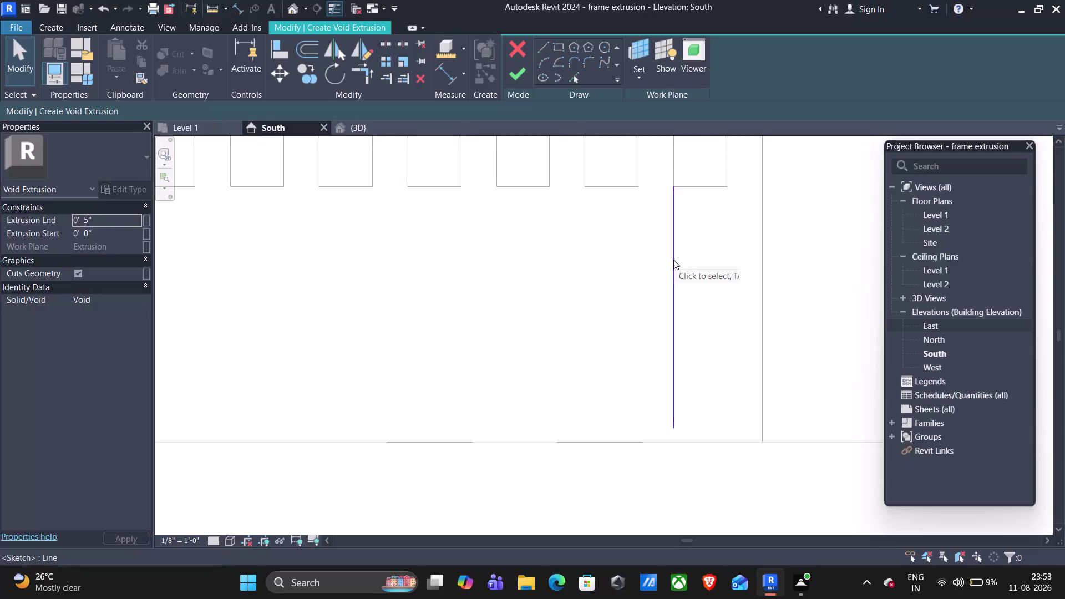
Move the vertical sketch line below the end window so its bottom snaps to the ground line.
click(673, 260)
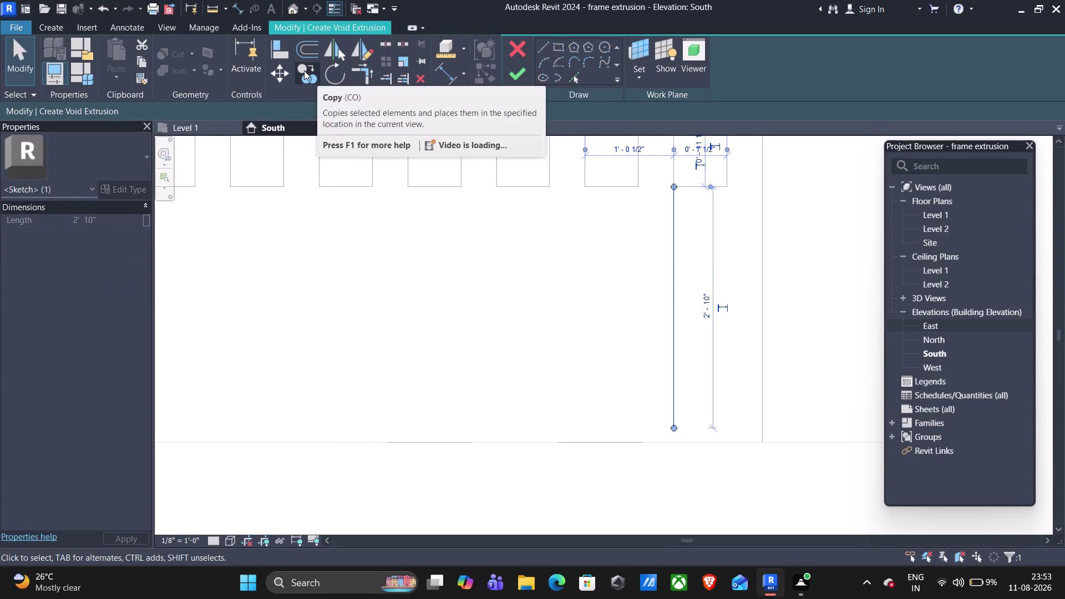
click(285, 72)
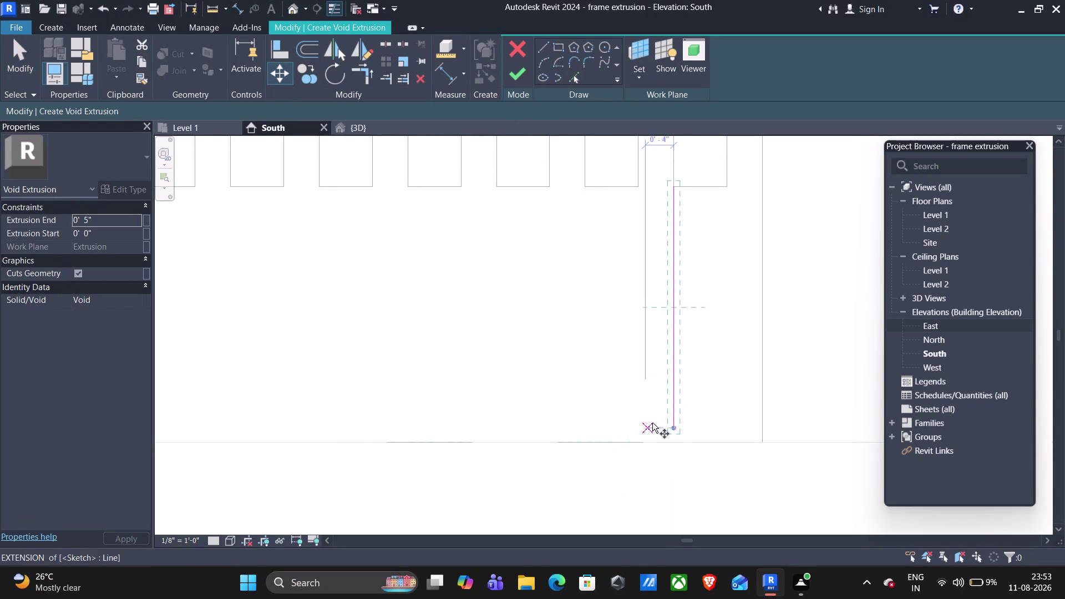
scroll(up, 3)
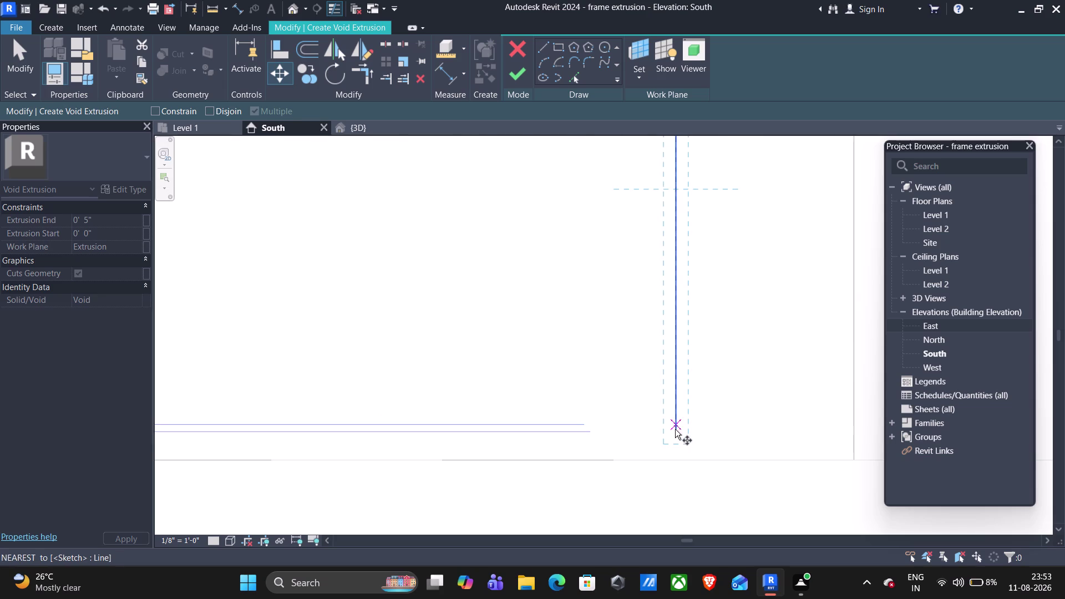
click(676, 430)
click(676, 458)
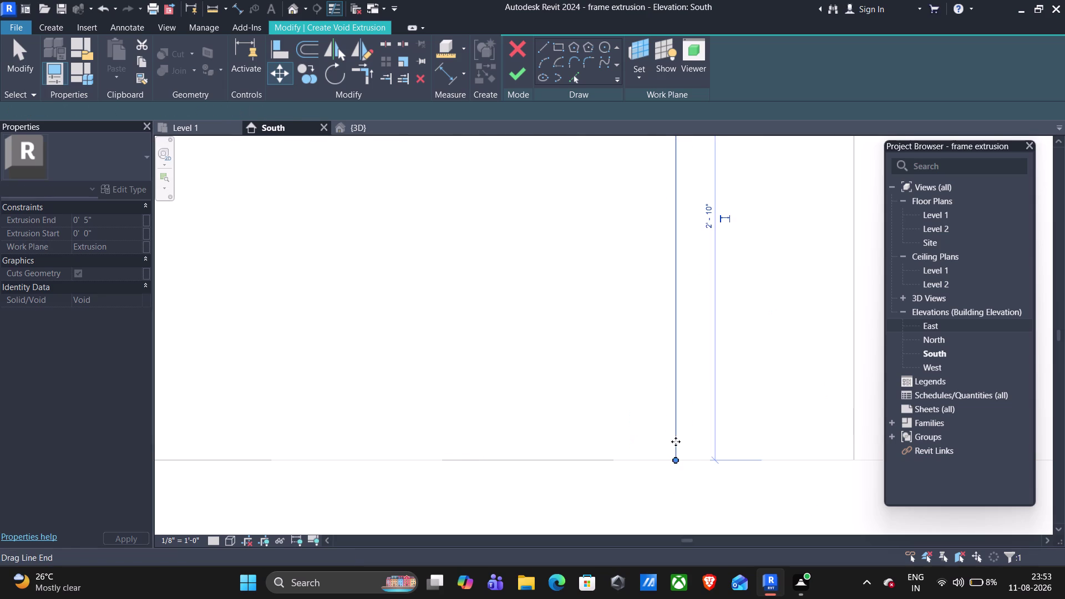
scroll(down, 3)
key(Escape)
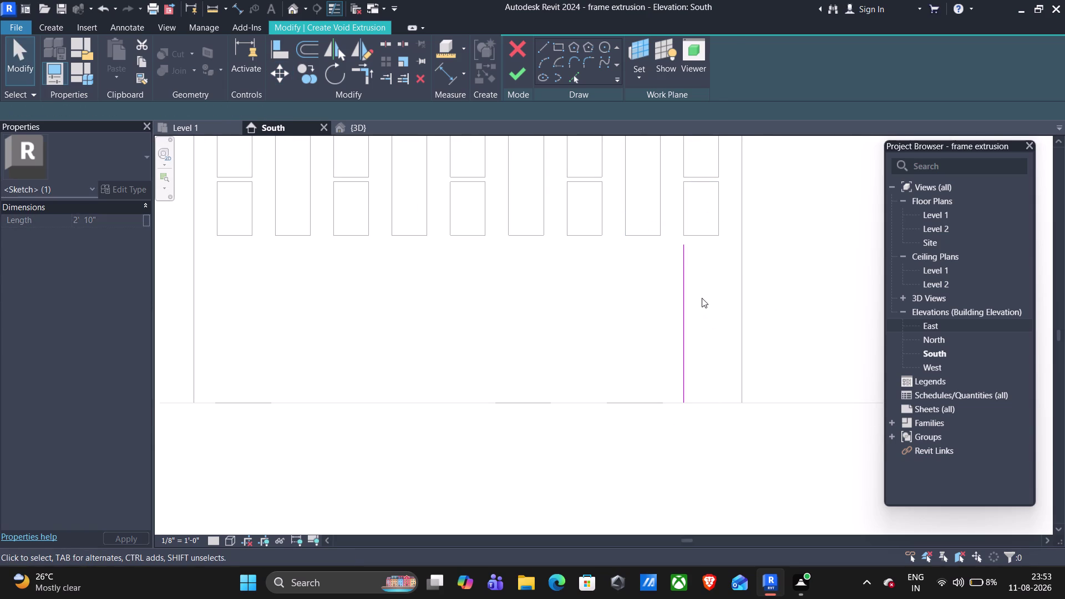
scroll(up, 3)
scroll(up, 3)
scroll(up, 3)
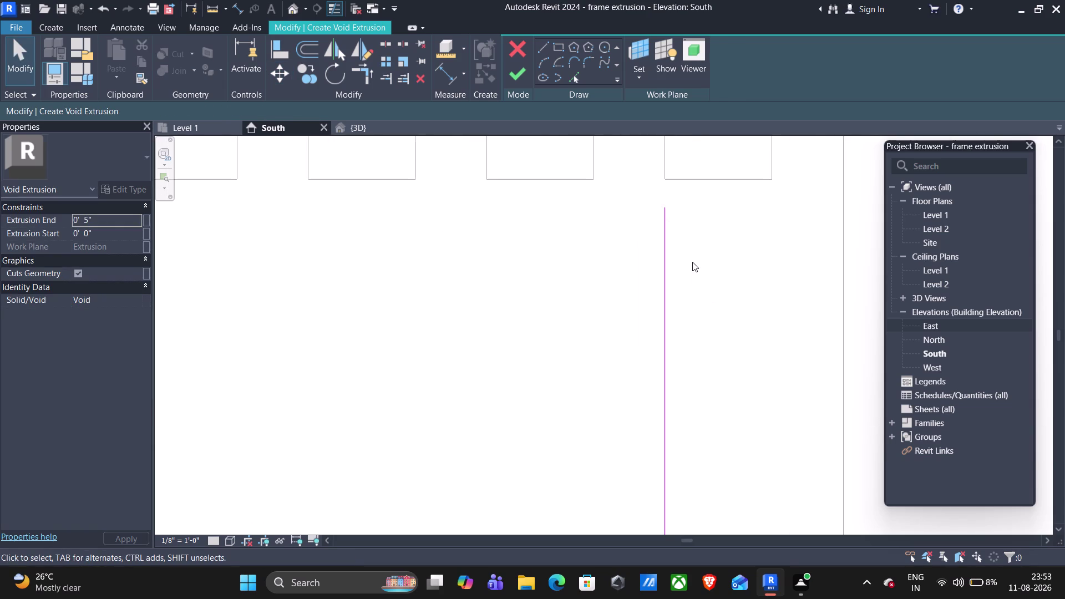
scroll(down, 3)
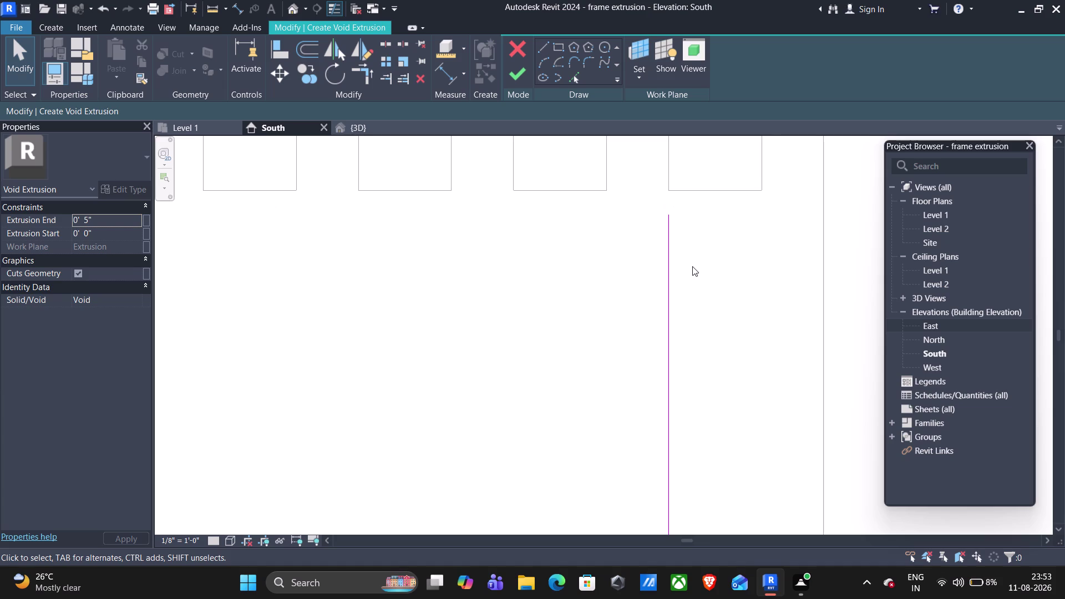
scroll(up, 3)
scroll(down, 3)
Choose the Line draw tool for the void extrusion sketch.
click(545, 50)
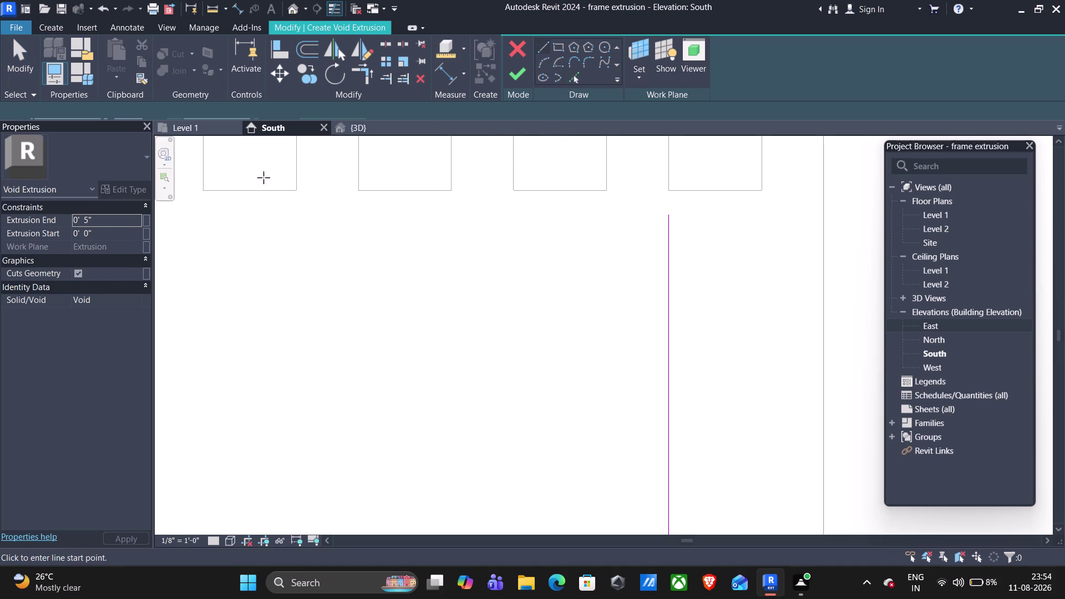
click(202, 106)
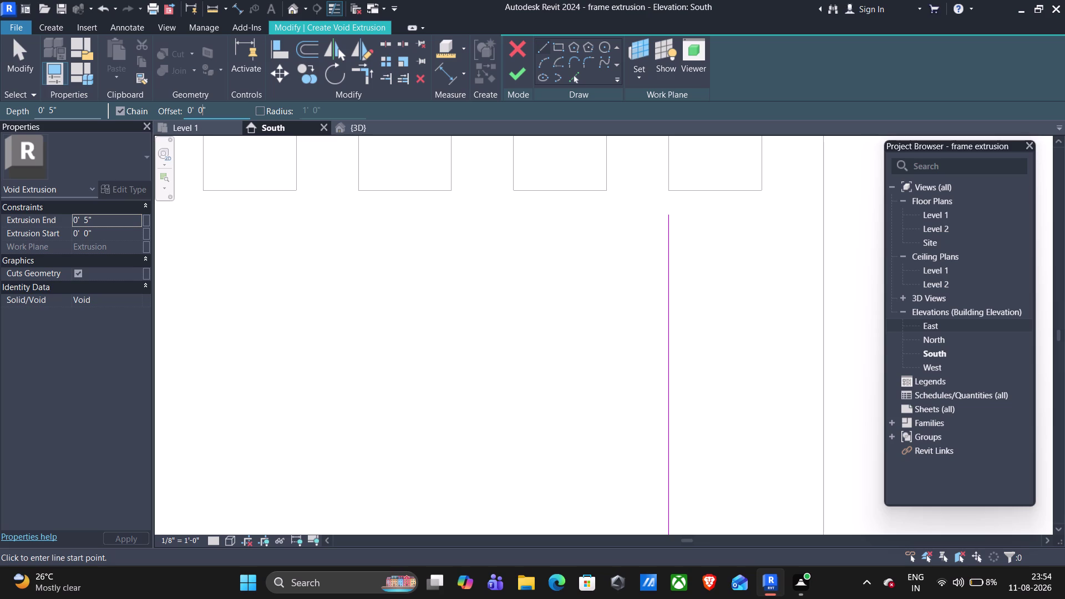
Draw a vertical sketch line with a 1-inch offset beside the existing line.
key(BackSpace)
key(1)
click(668, 216)
scroll(down, 3)
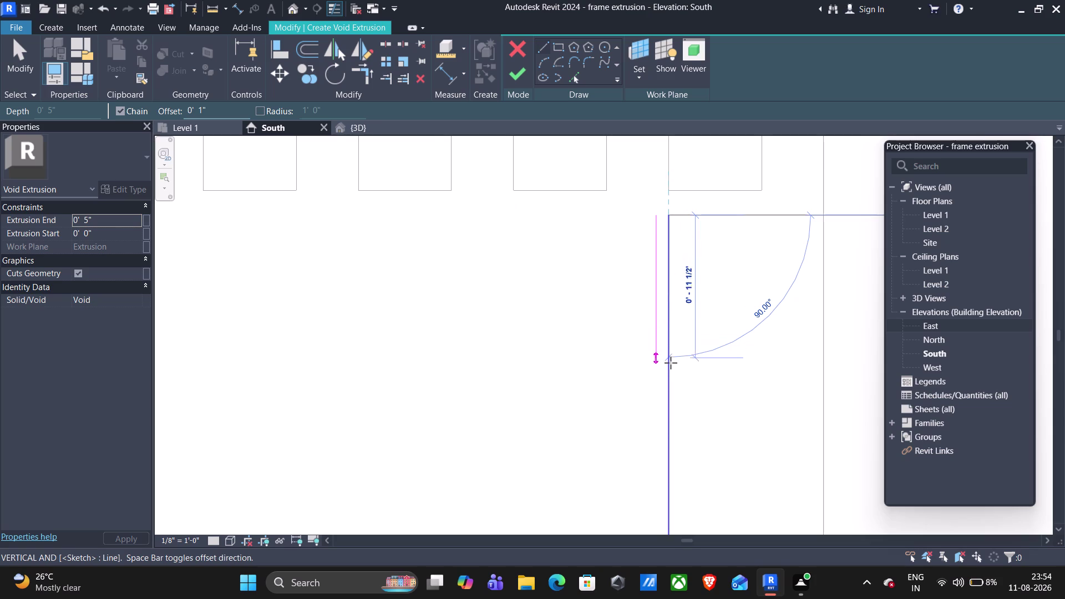
scroll(down, 3)
middle_drag(671, 421, 668, 351)
middle_click(667, 351)
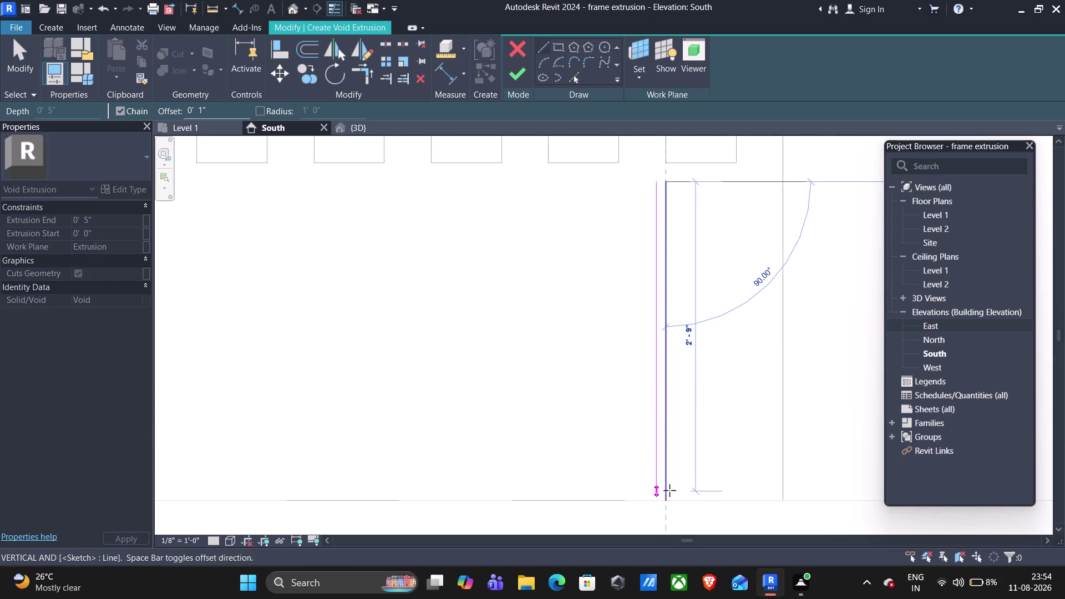
click(666, 499)
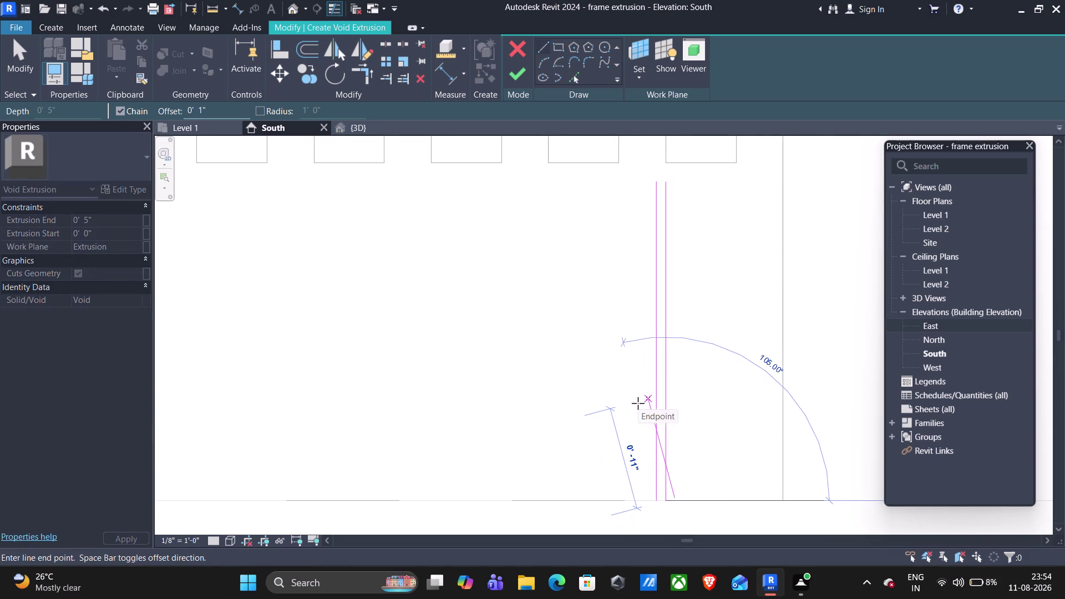
key(Escape)
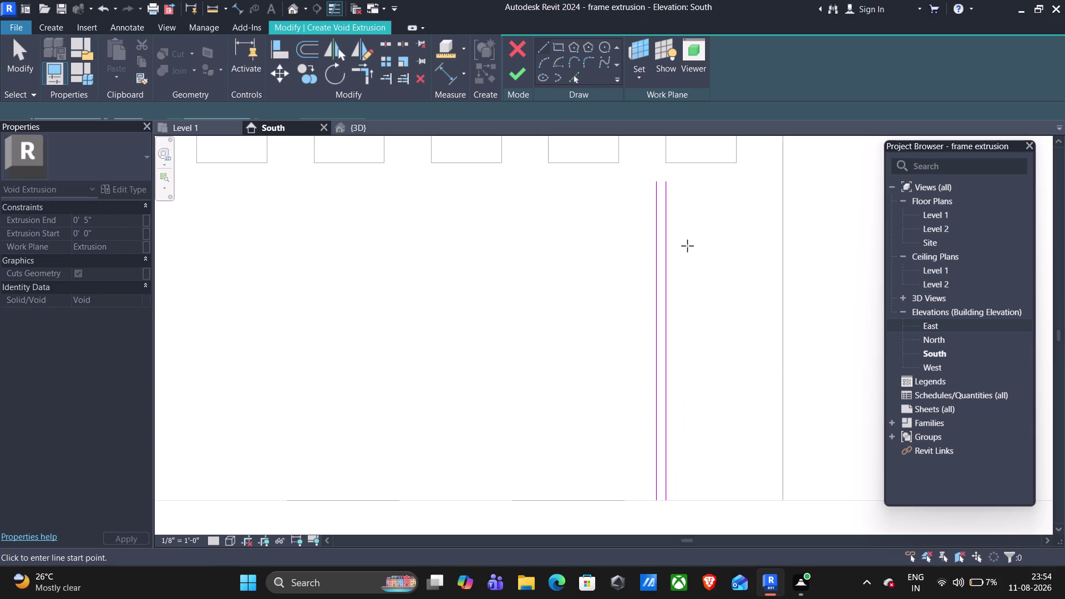
Draw a vertical line with a 5-inch offset, left of the first pair.
click(202, 106)
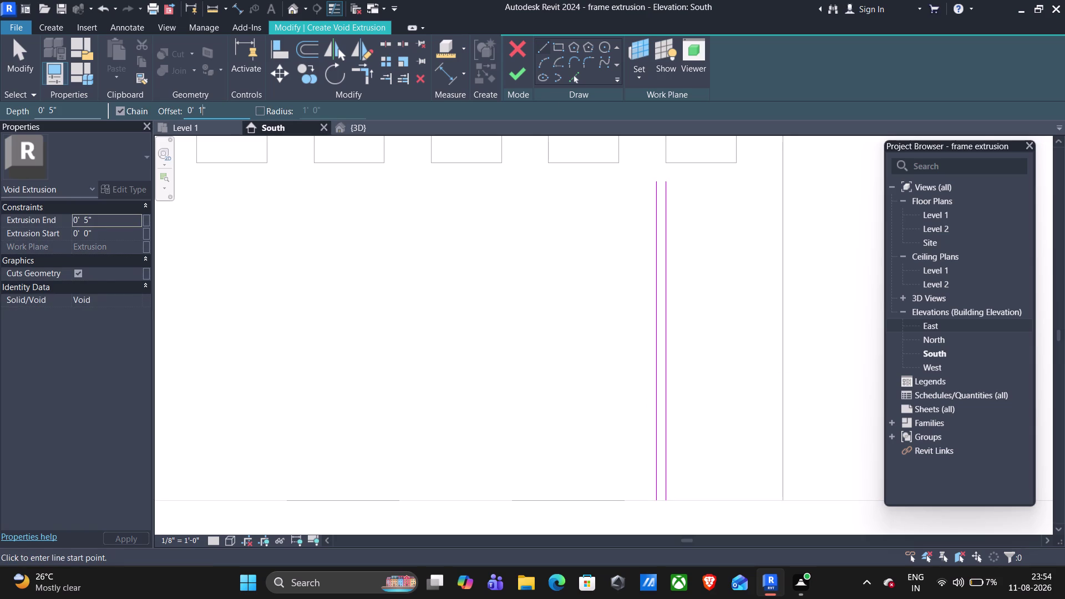
key(BackSpace)
key(5)
click(657, 182)
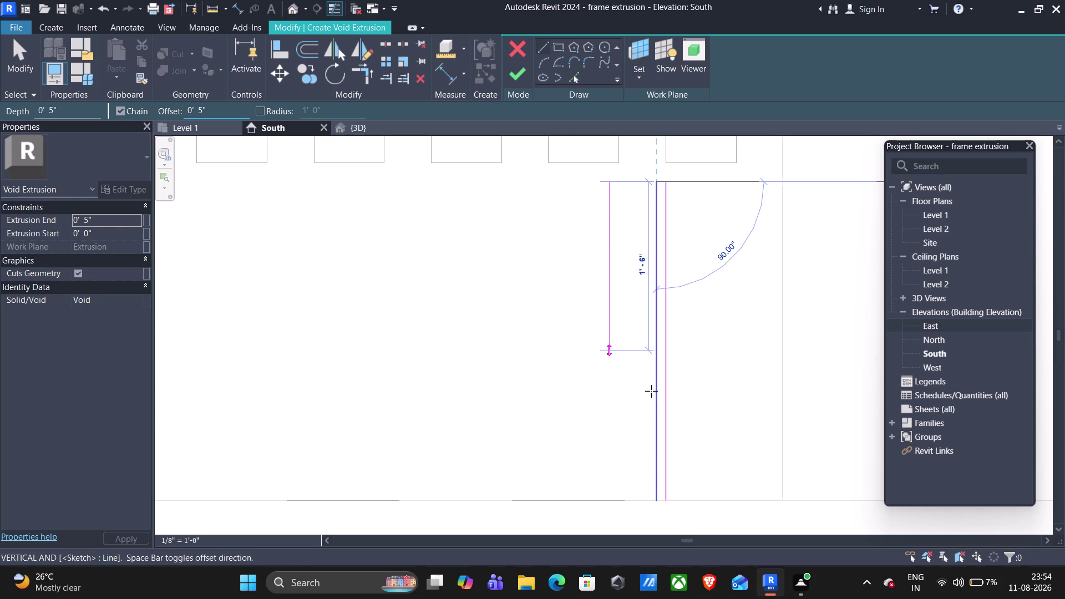
click(654, 497)
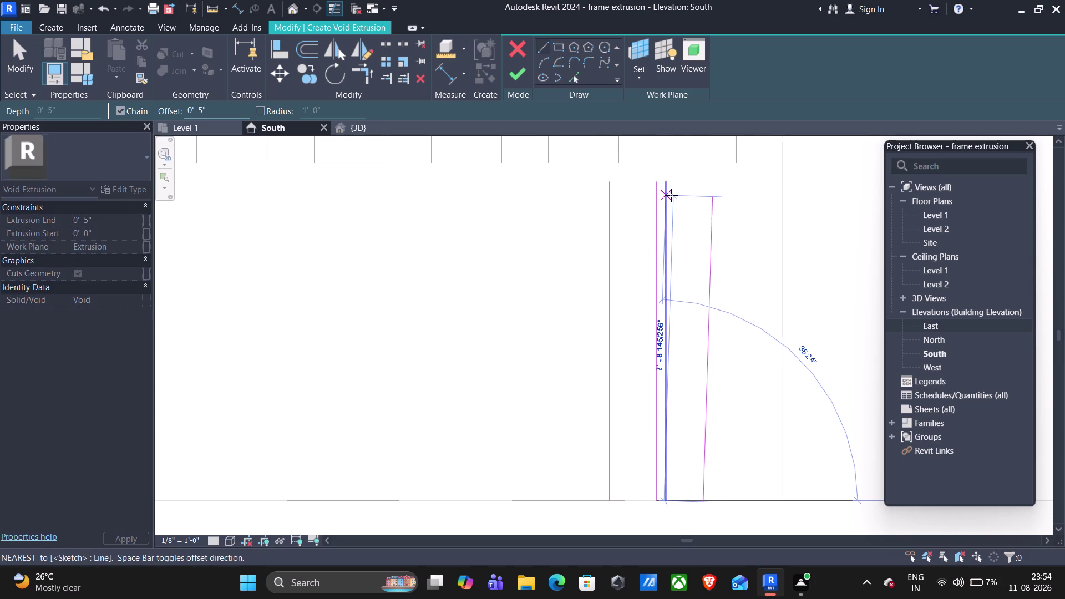
key(Escape)
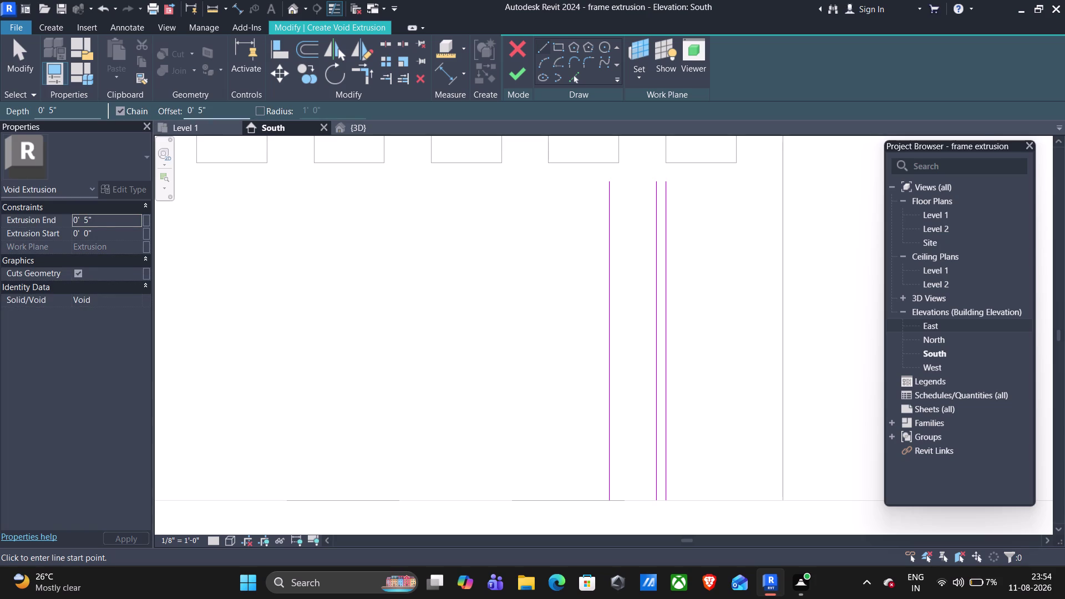
Draw a line at 1-inch offset beside it, completing the second pair, and exit Line.
click(201, 110)
key(BackSpace)
key(1)
click(608, 184)
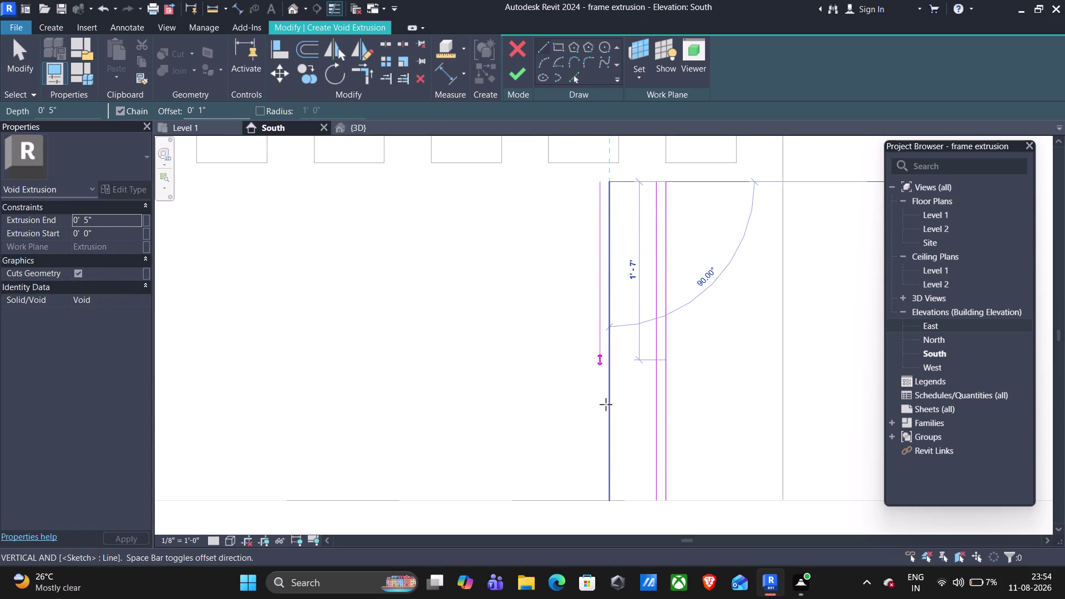
click(609, 497)
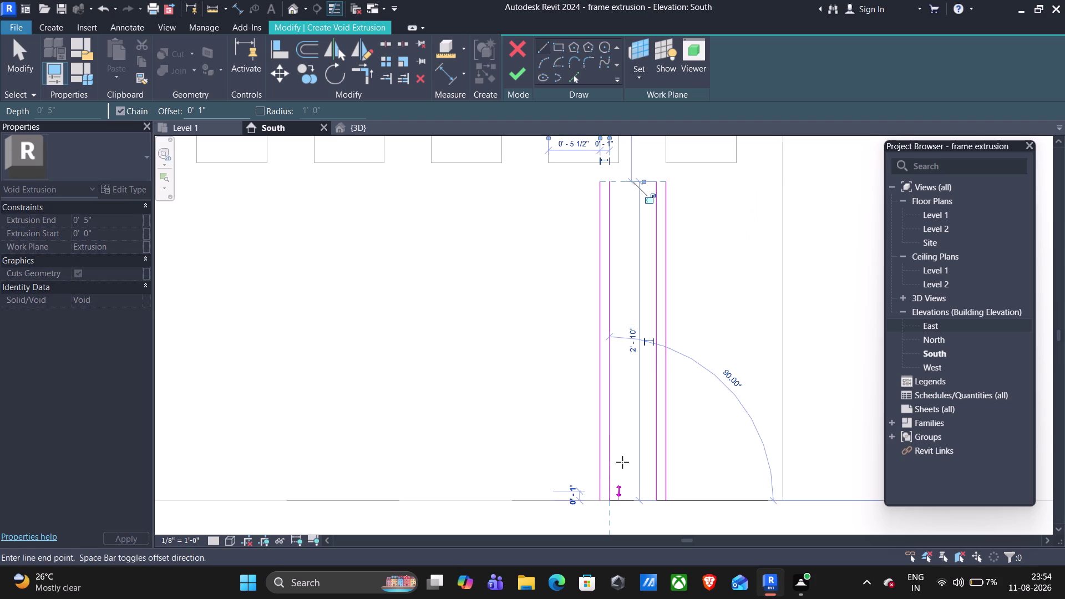
key(Escape)
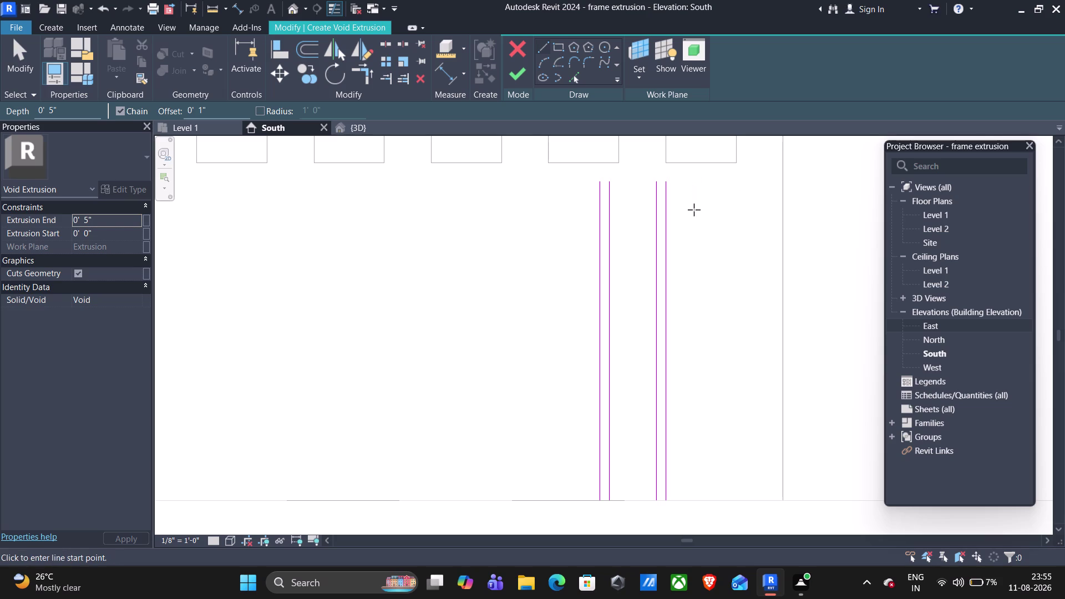
key(Escape)
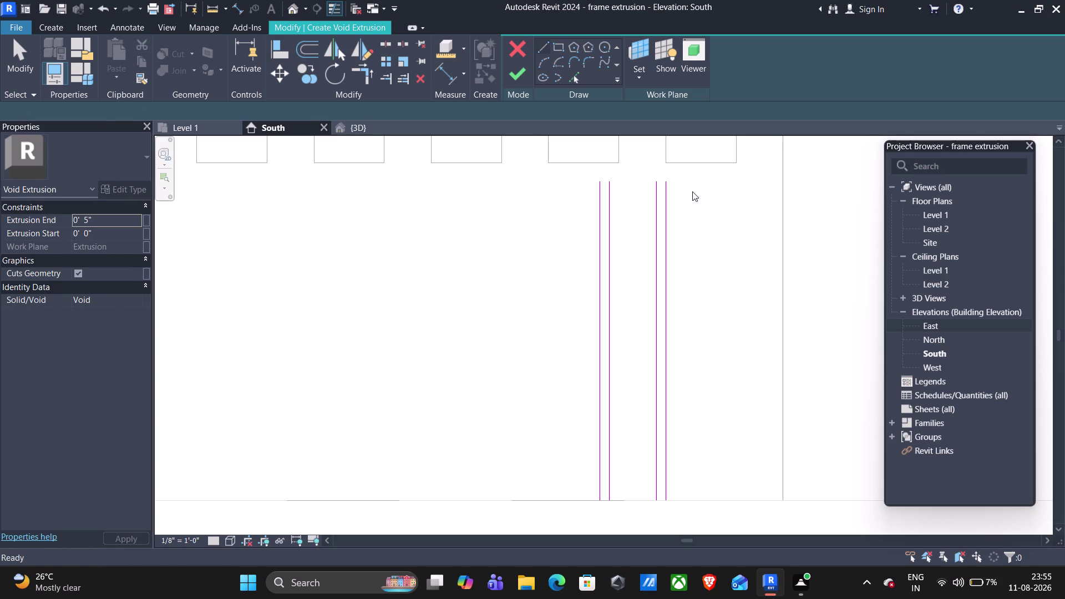
Window-select the new frame lines and start copying them from a frame line's top endpoint.
drag(683, 176, 609, 382)
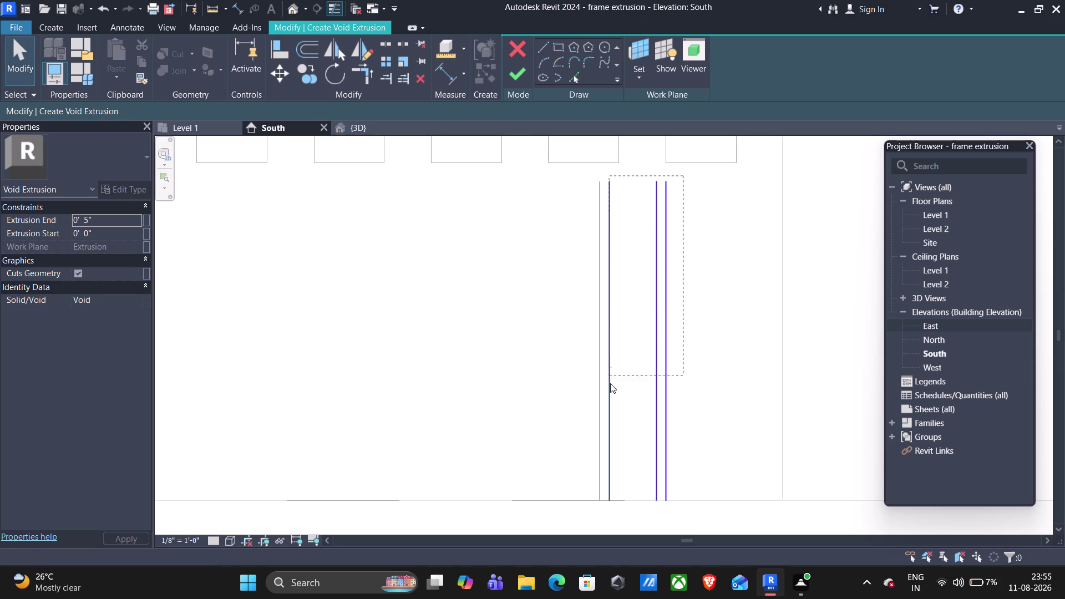
drag(609, 382, 606, 505)
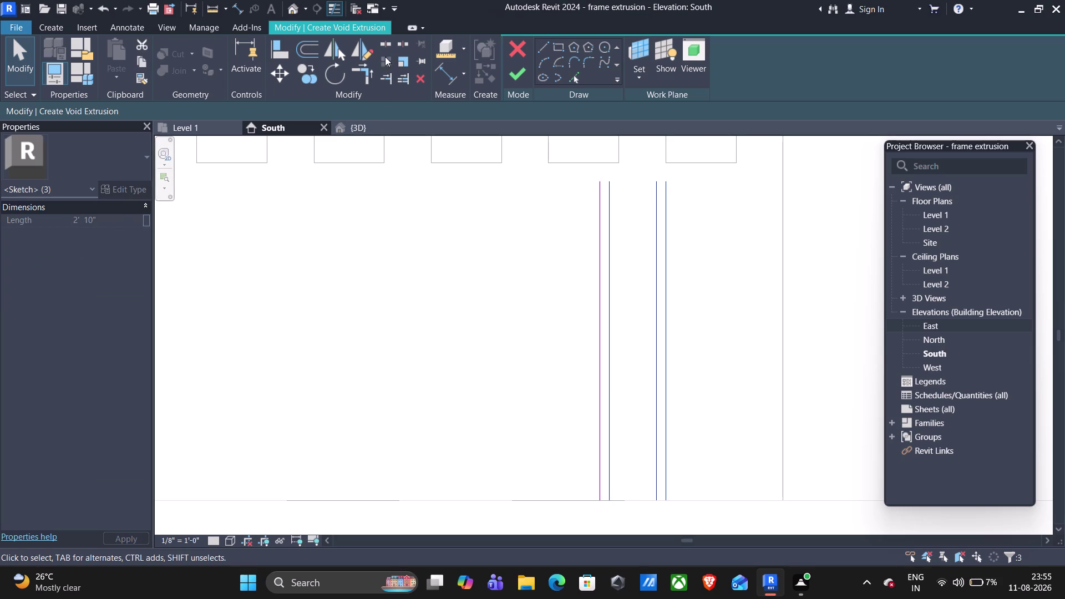
click(299, 82)
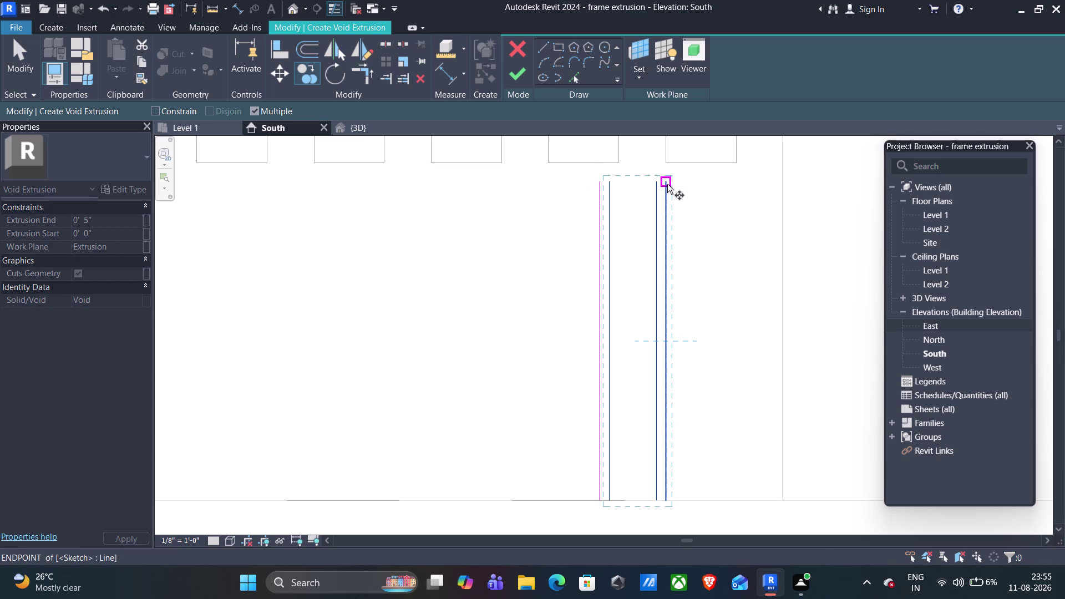
click(665, 181)
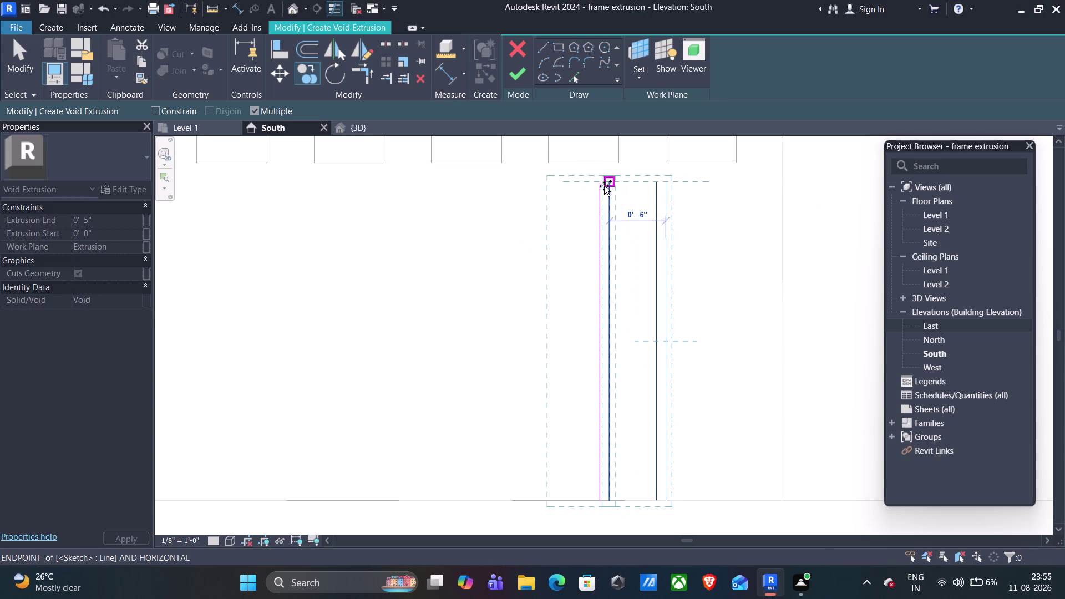
scroll(up, 3)
scroll(up, 3)
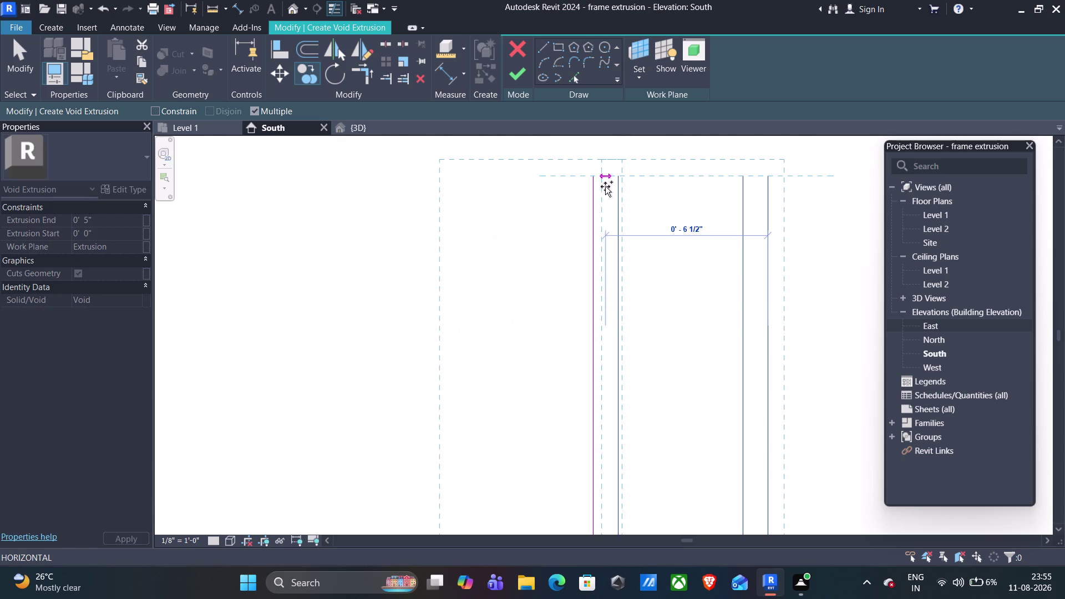
scroll(up, 3)
scroll(up, 3)
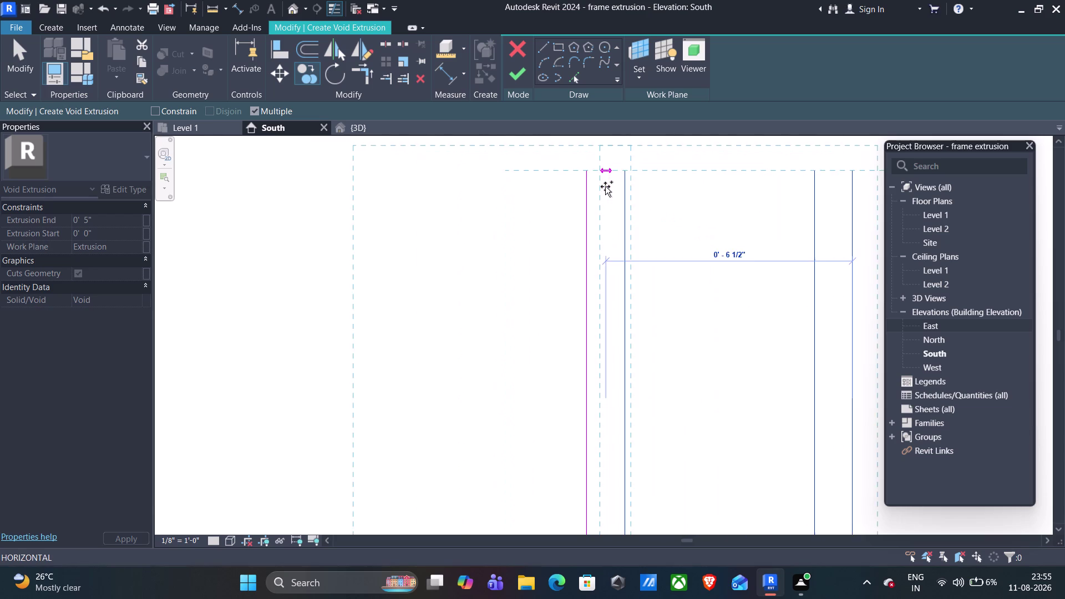
scroll(down, 3)
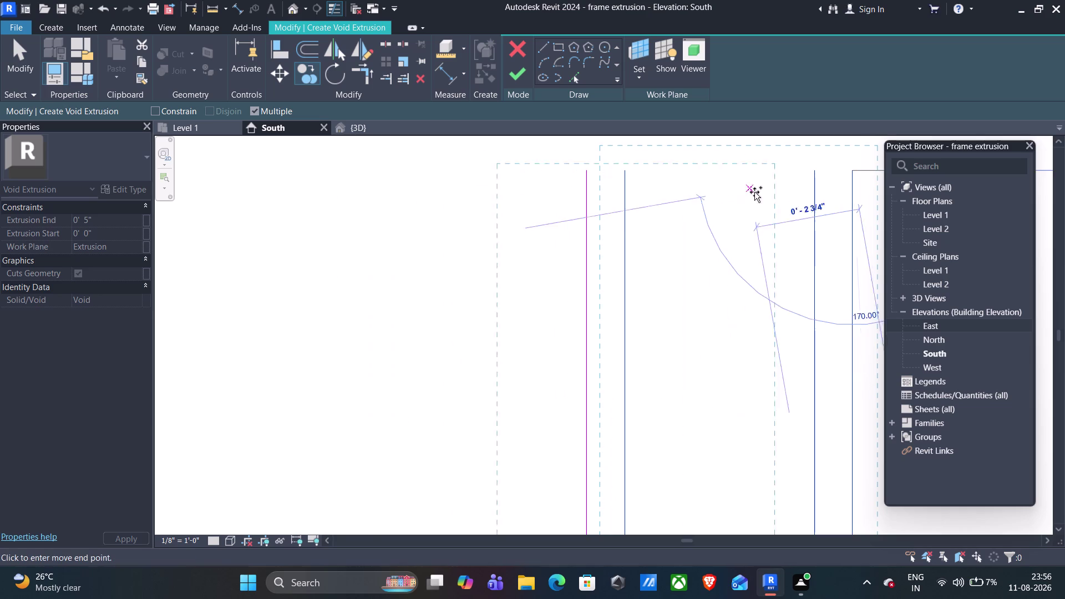
End the Copy command, keeping the copied frame lines in the sketch.
key(Escape)
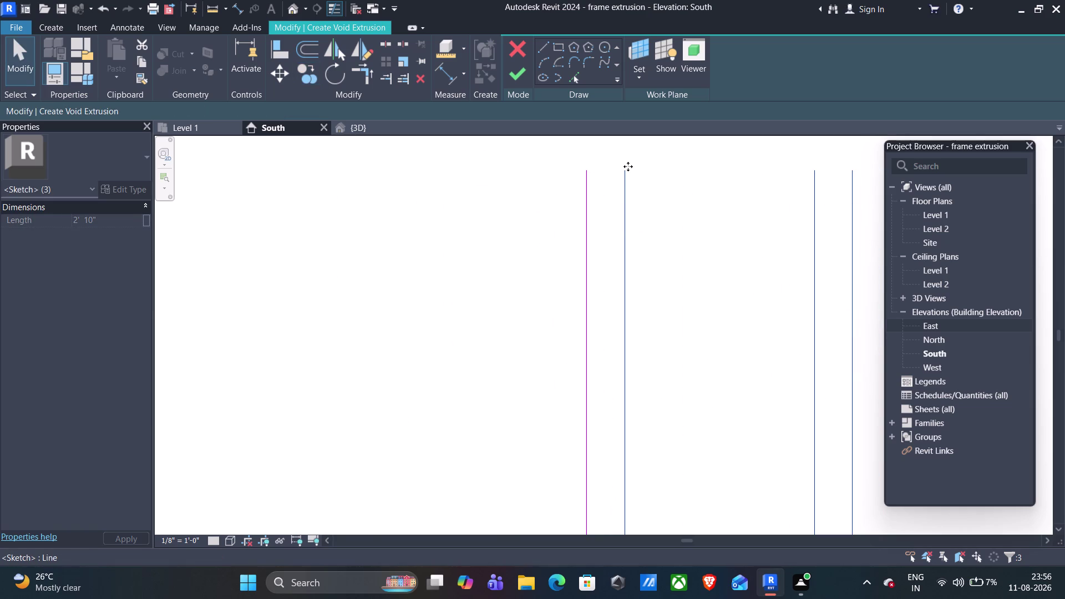
Copy the frame lines from a base point at the line top, undoing the extra placement.
click(305, 78)
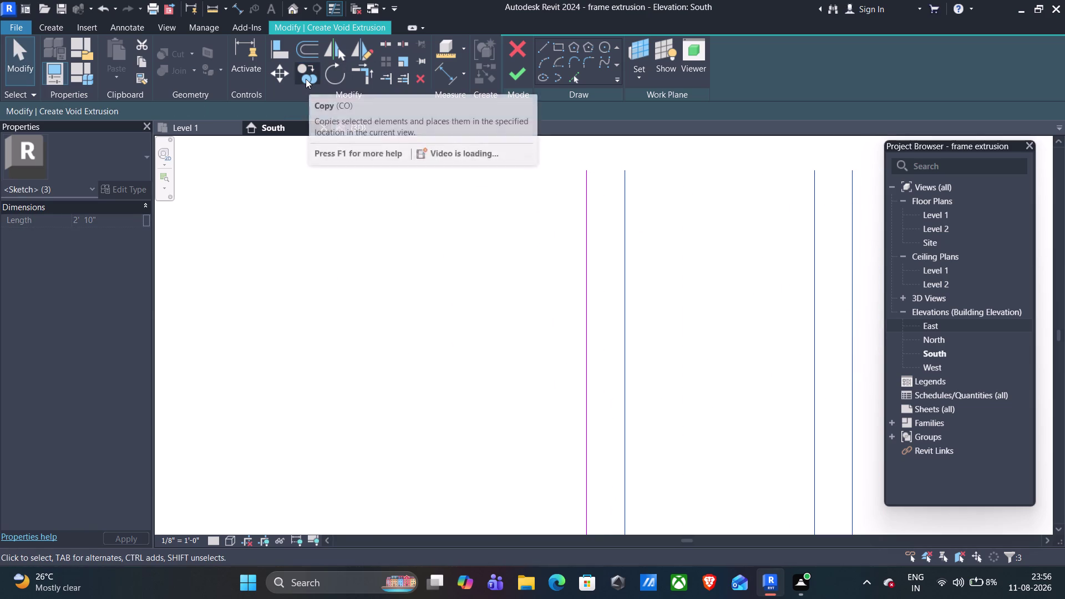
click(624, 169)
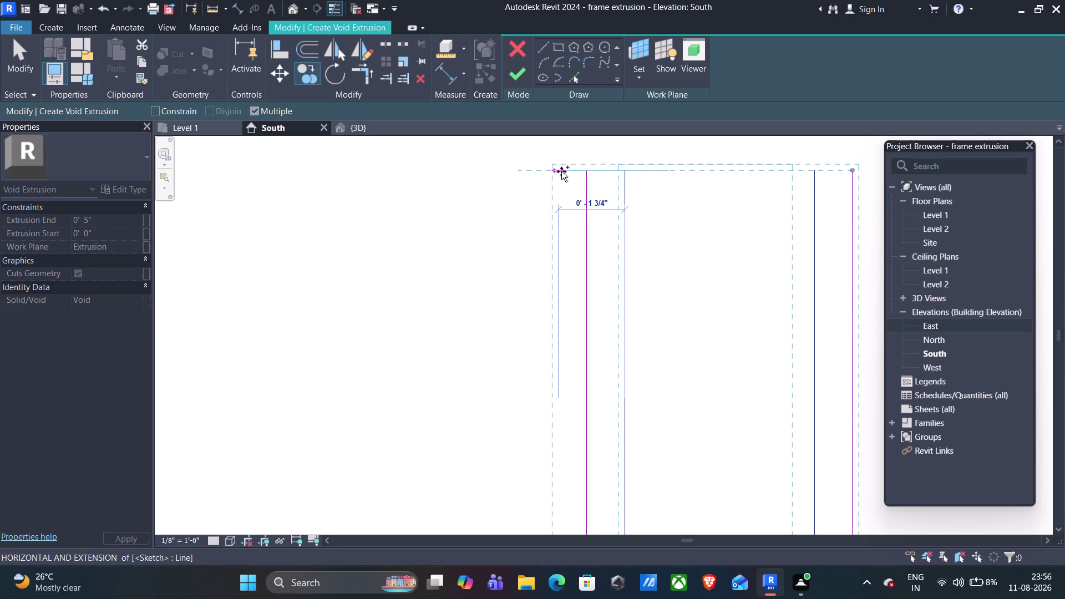
click(552, 174)
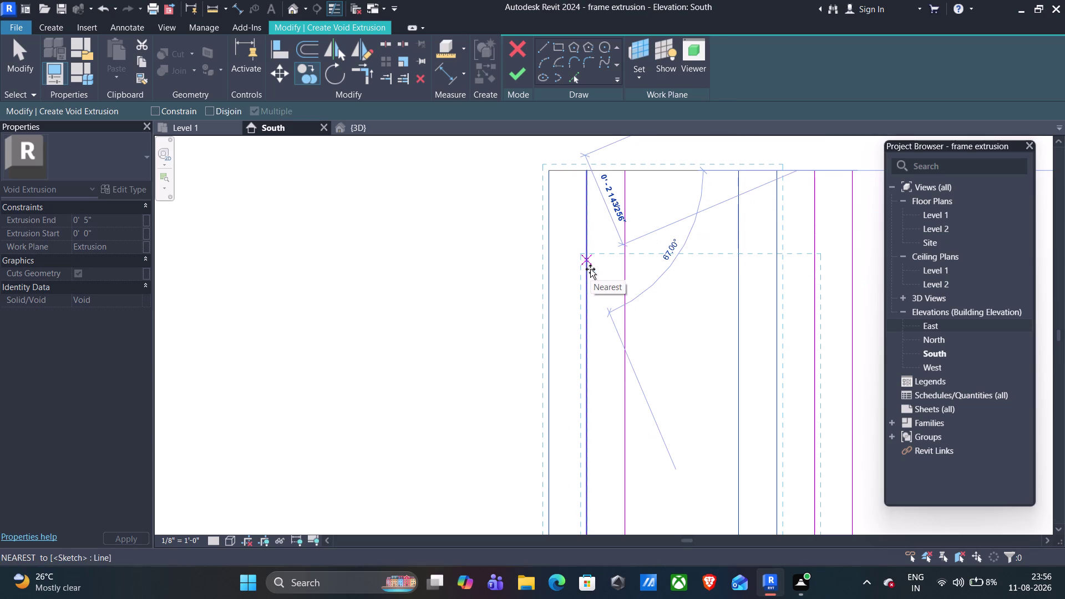
key(ctrl+z)
Pan along the facade and window-select the next pair of frame lines.
scroll(down, 3)
middle_drag(723, 243, 691, 219)
middle_drag(691, 218, 692, 224)
scroll(down, 3)
middle_click(701, 251)
scroll(up, 3)
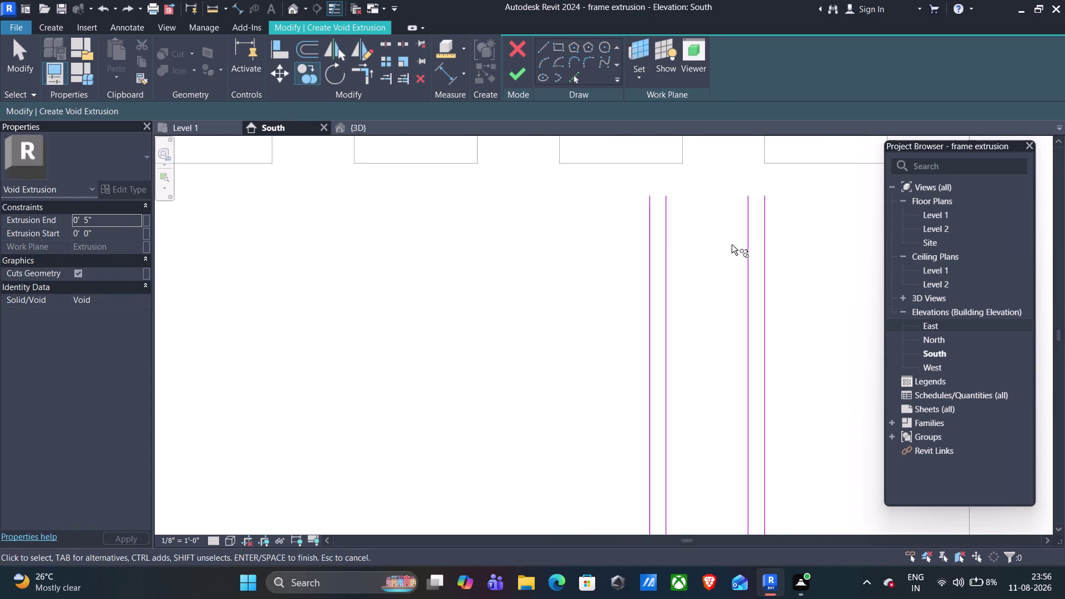
scroll(down, 3)
scroll(down, 3)
drag(778, 201, 766, 209)
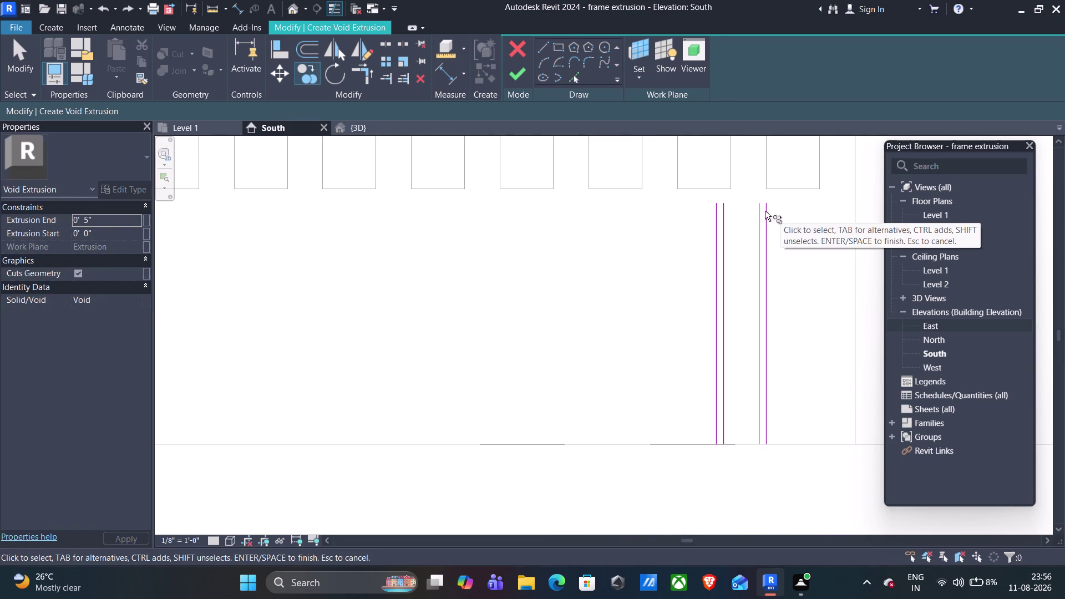
drag(766, 209, 722, 442)
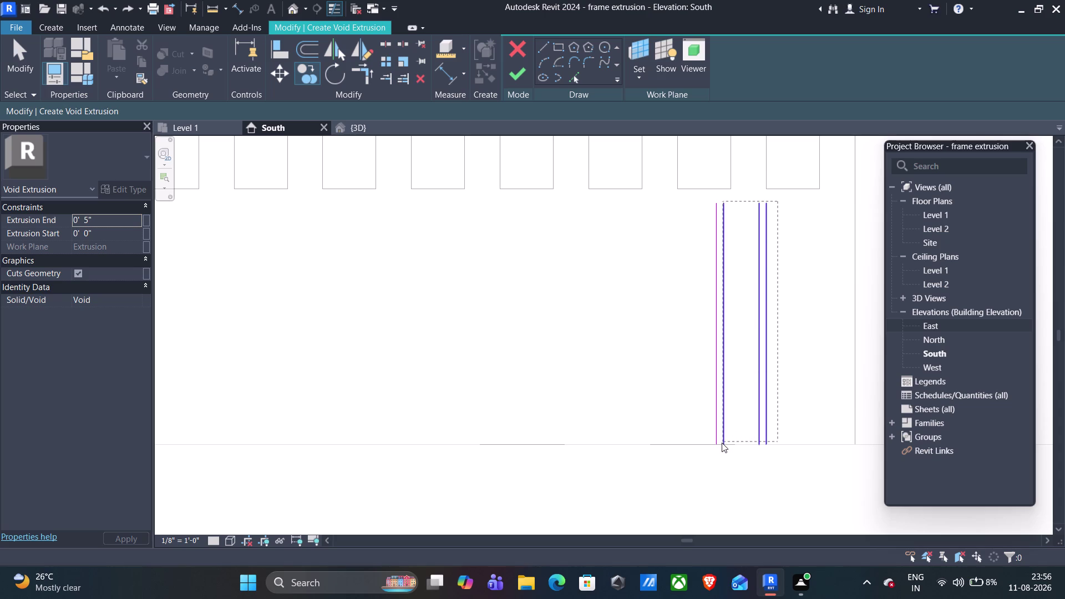
drag(722, 442, 720, 447)
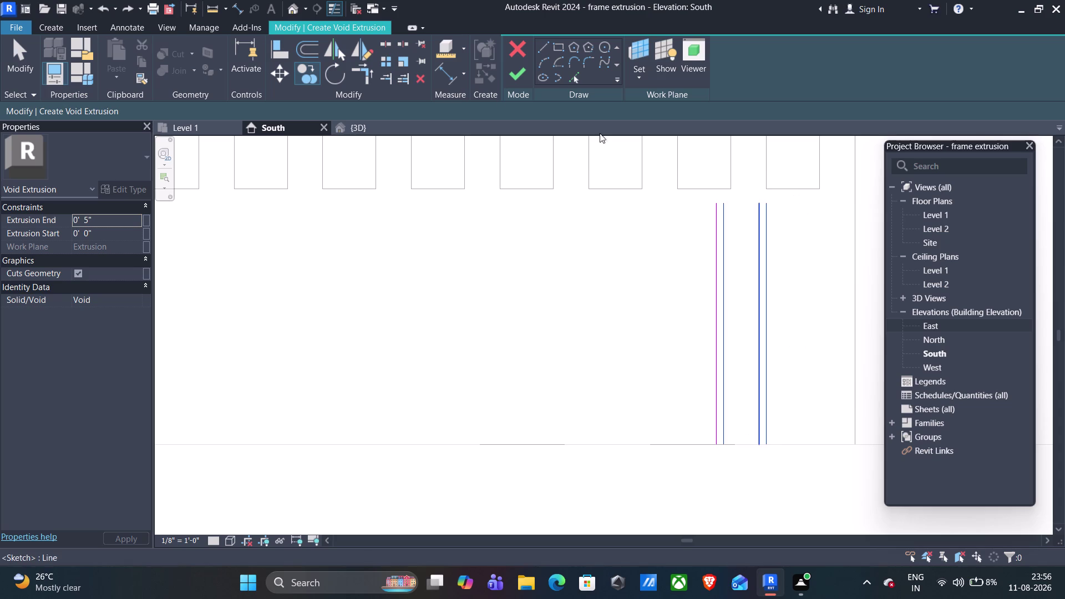
Copy the selected line pair leftward at 8-inch intervals, placing four copies.
click(311, 76)
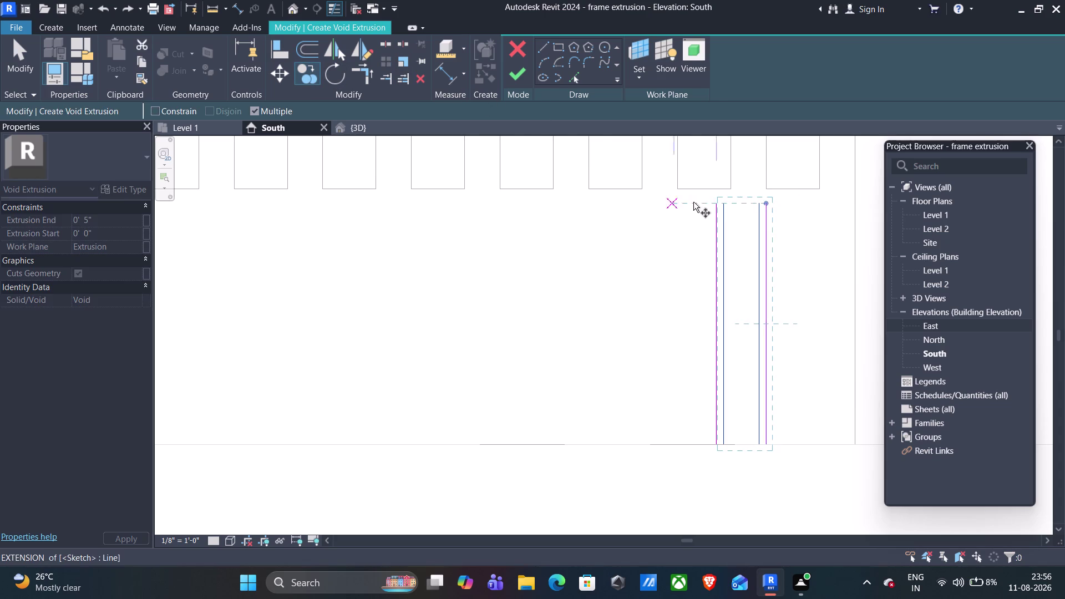
scroll(up, 3)
scroll(up, 3)
scroll(up, 3)
scroll(down, 3)
scroll(down, 3)
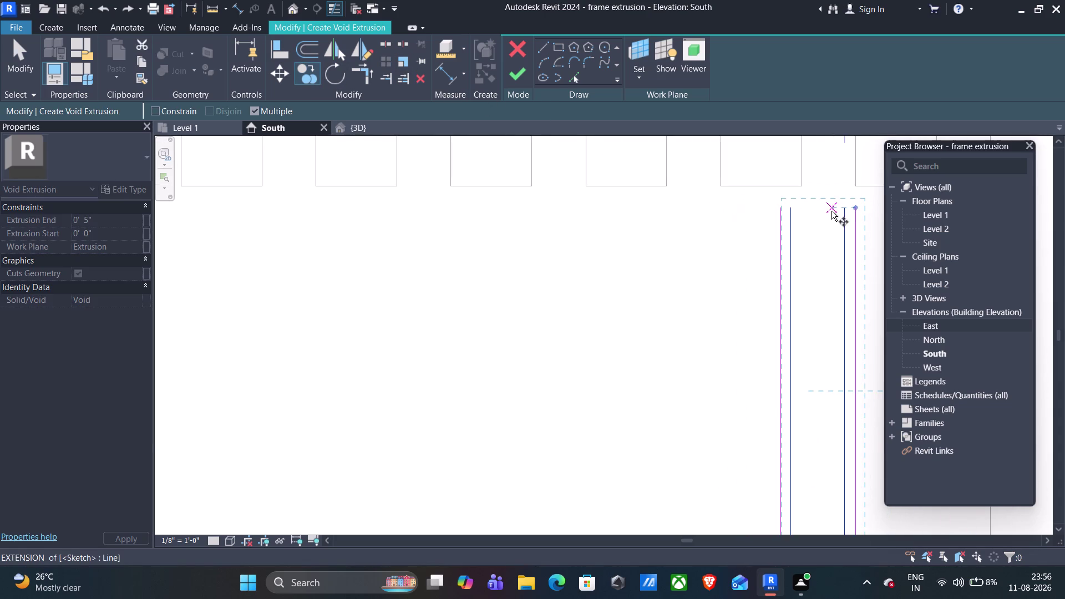
middle_drag(831, 210, 682, 229)
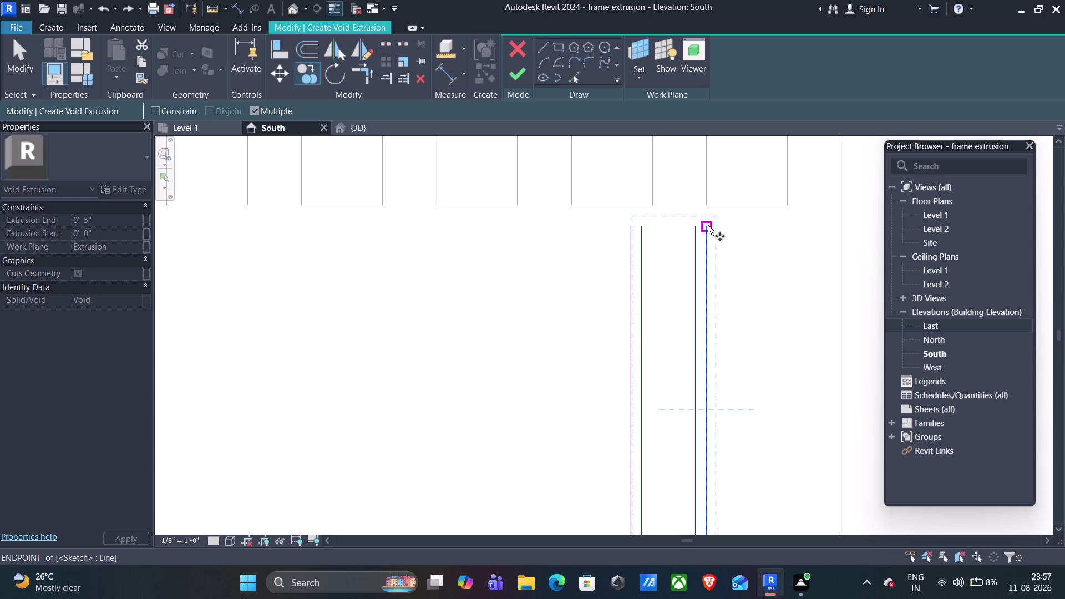
click(707, 223)
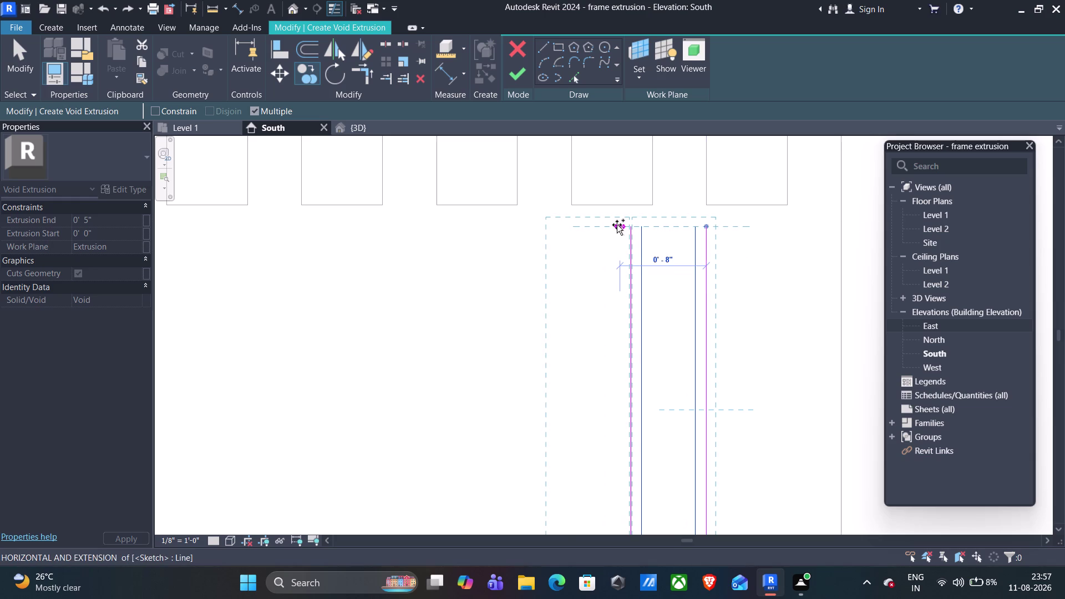
click(617, 225)
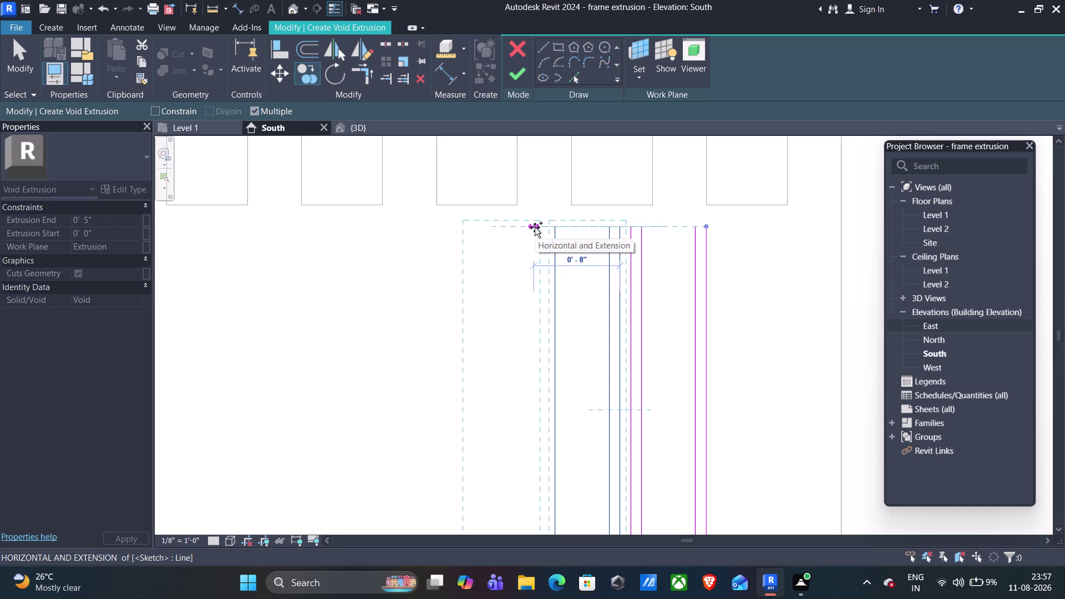
click(536, 228)
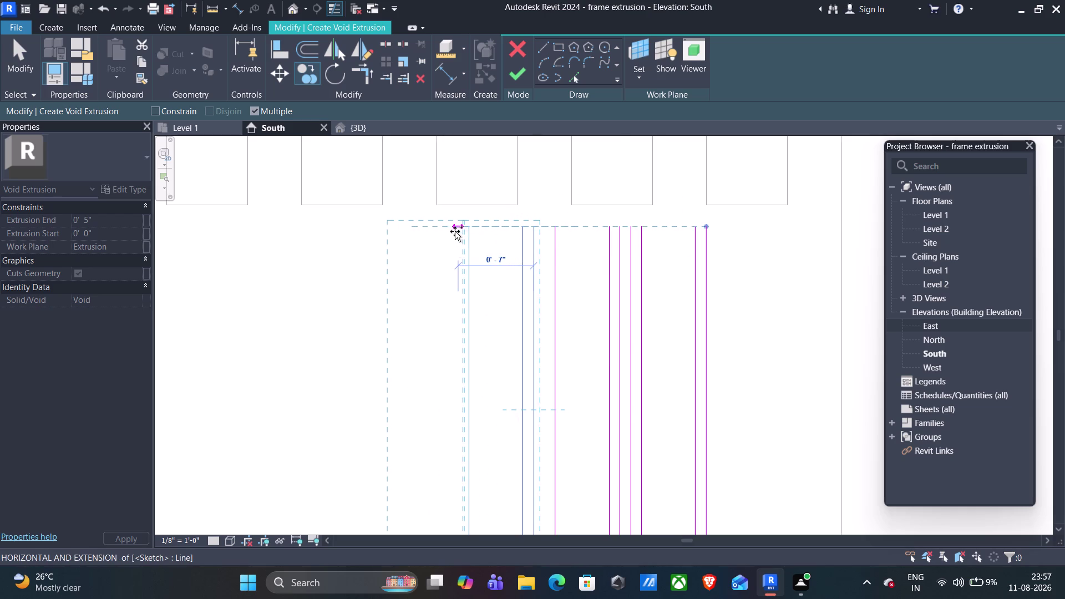
click(452, 231)
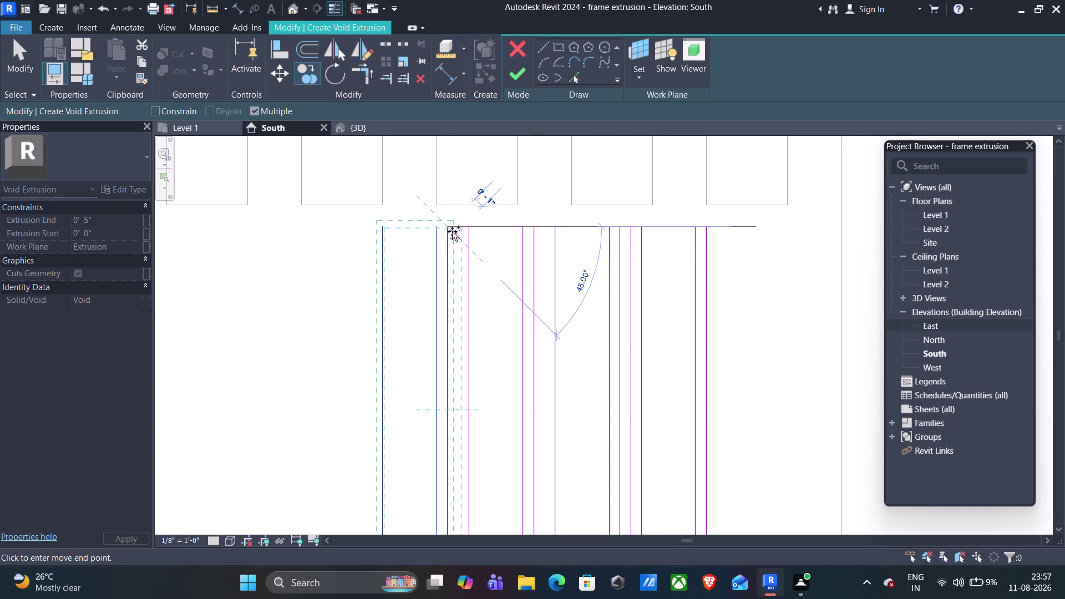
click(359, 232)
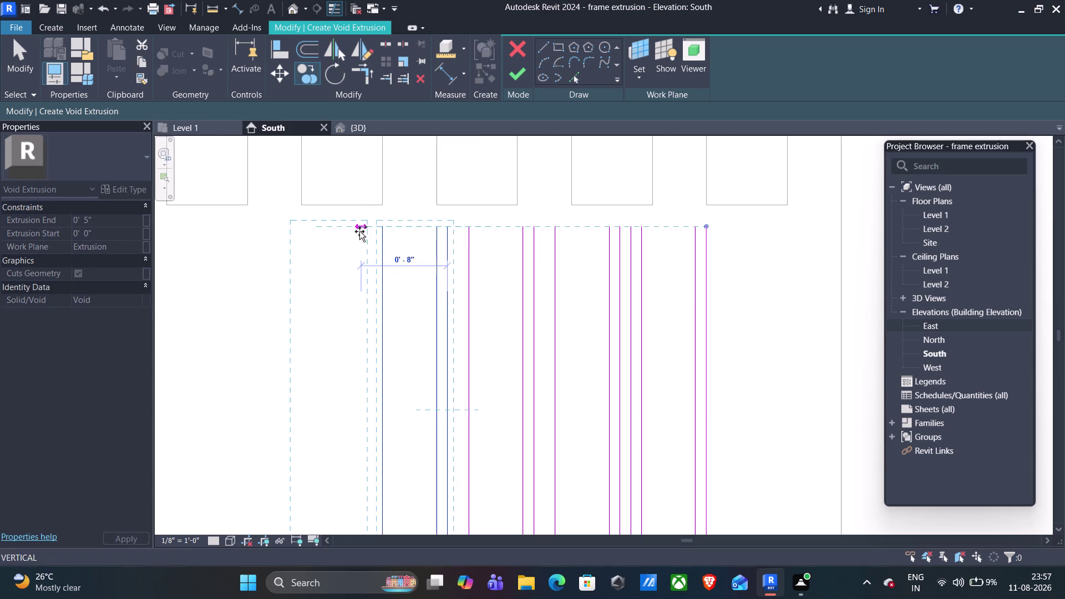
scroll(down, 3)
Place eight more copies of the frame line pair leftward, reaching the facade's left end.
middle_drag(318, 232, 407, 249)
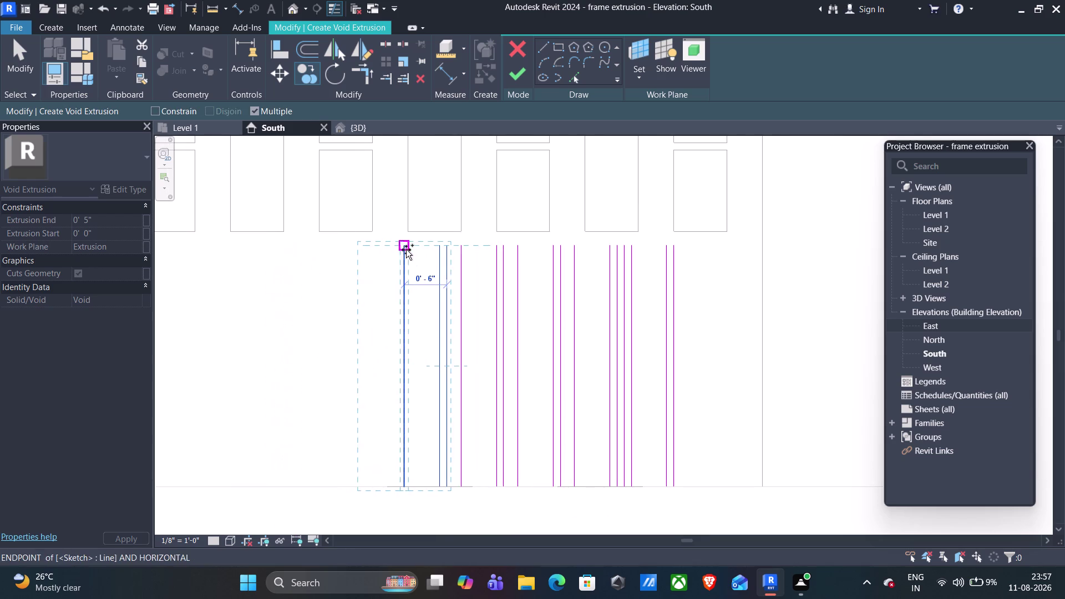
click(390, 248)
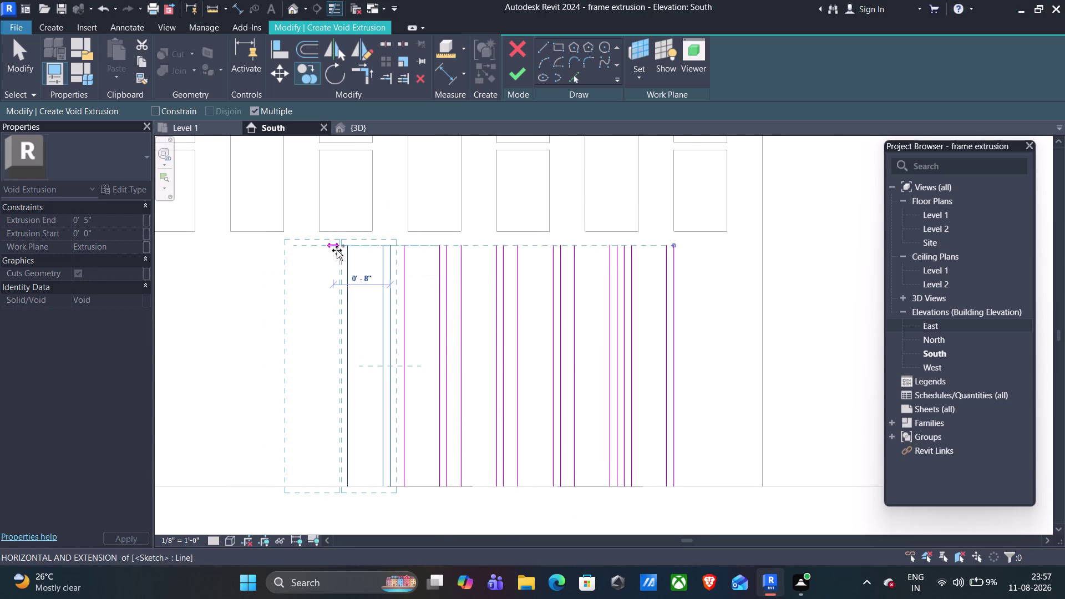
click(337, 250)
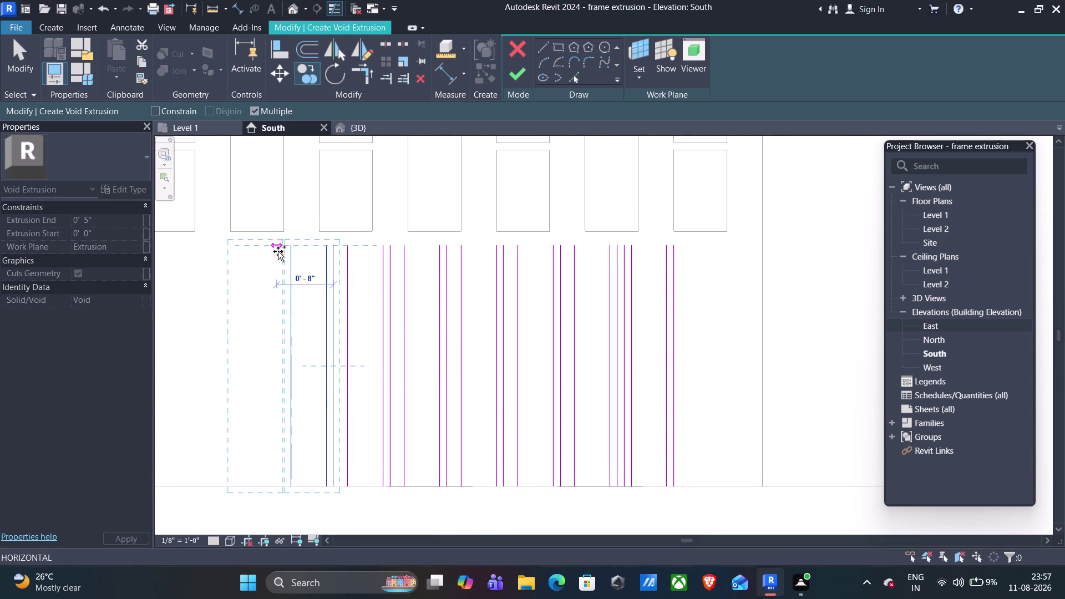
click(277, 247)
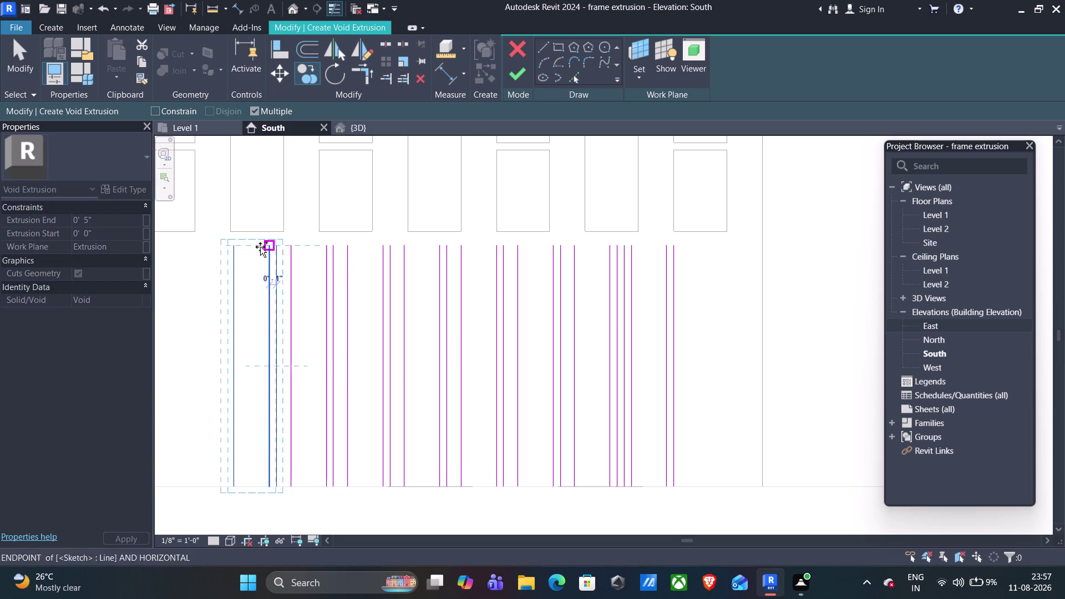
click(219, 248)
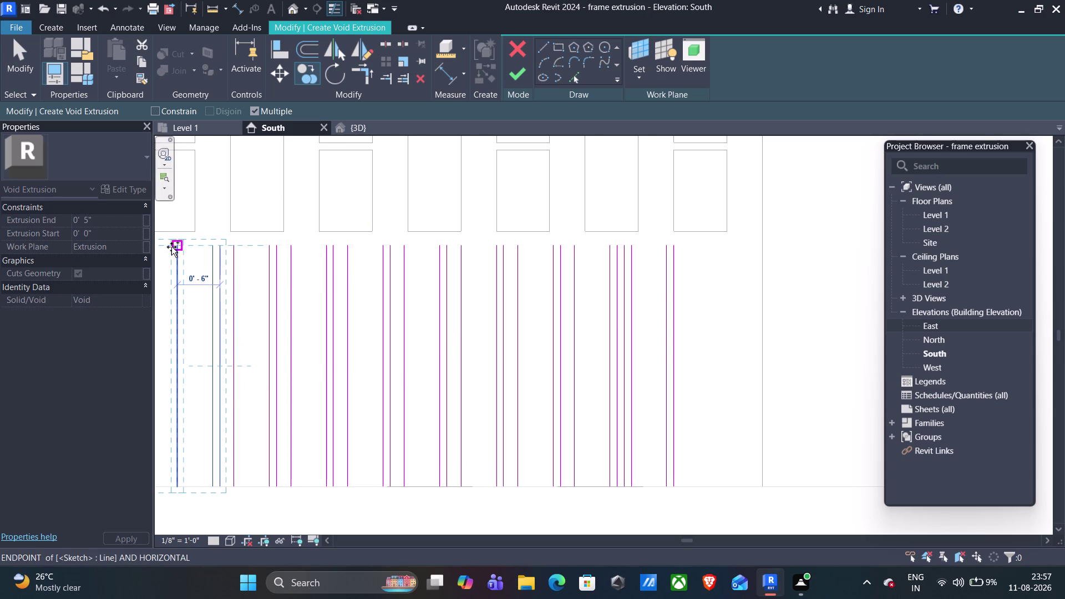
middle_drag(172, 247, 600, 254)
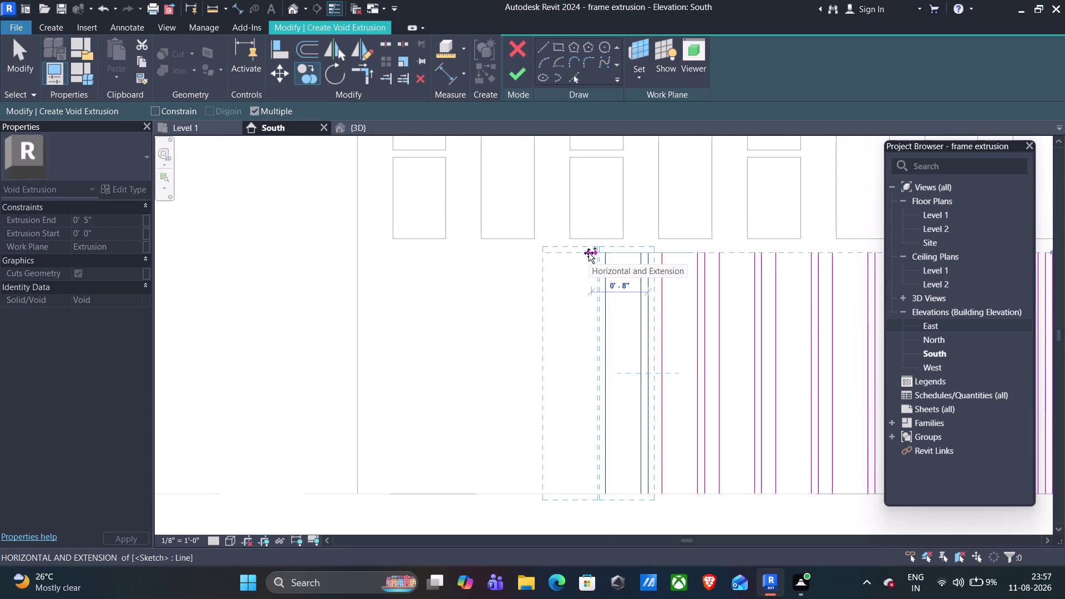
click(589, 253)
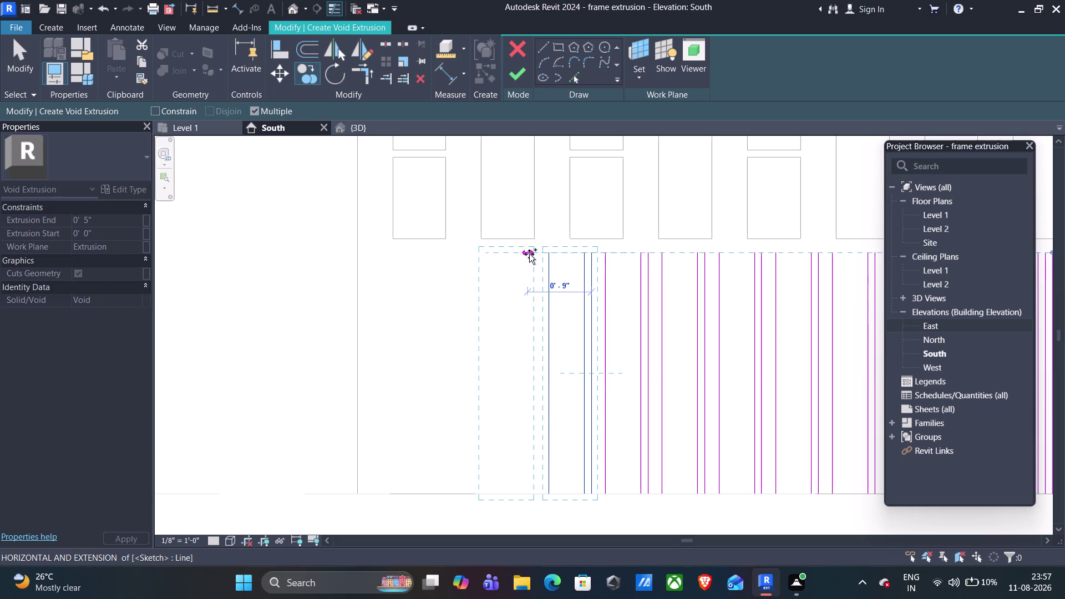
click(532, 254)
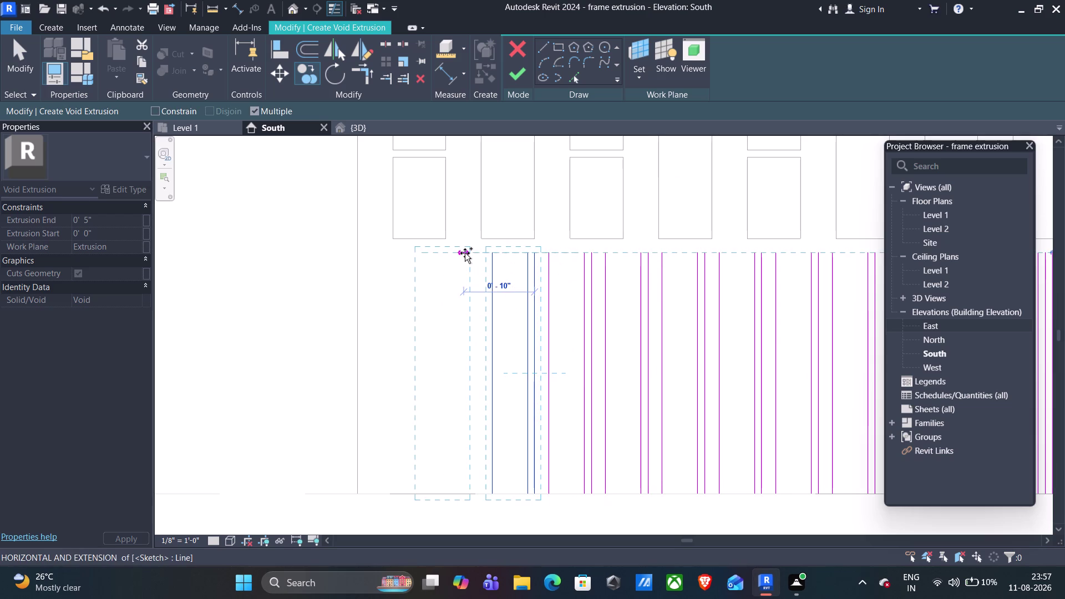
click(476, 252)
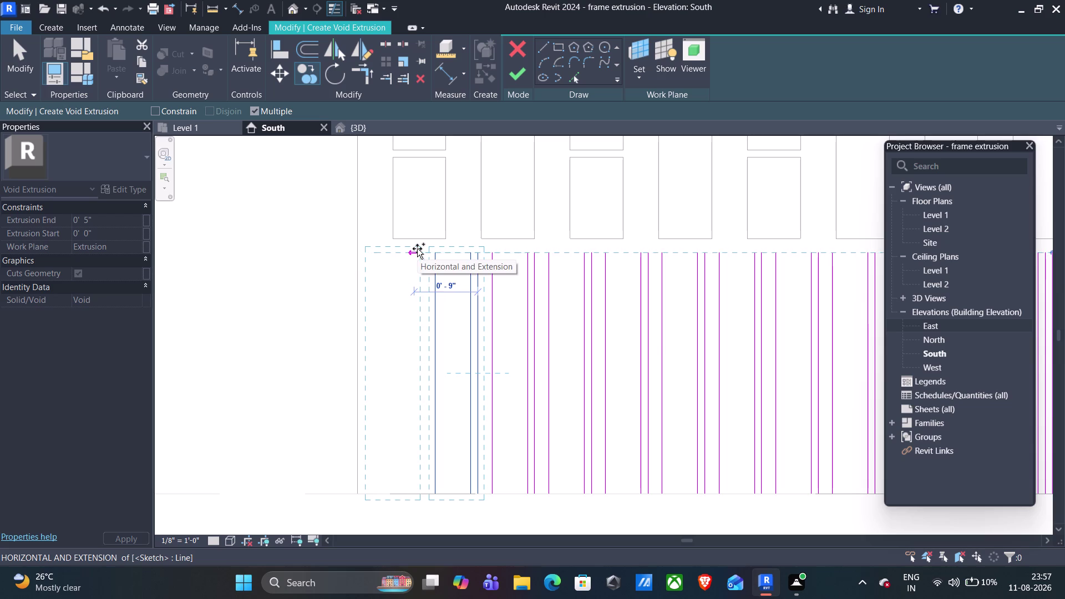
click(419, 248)
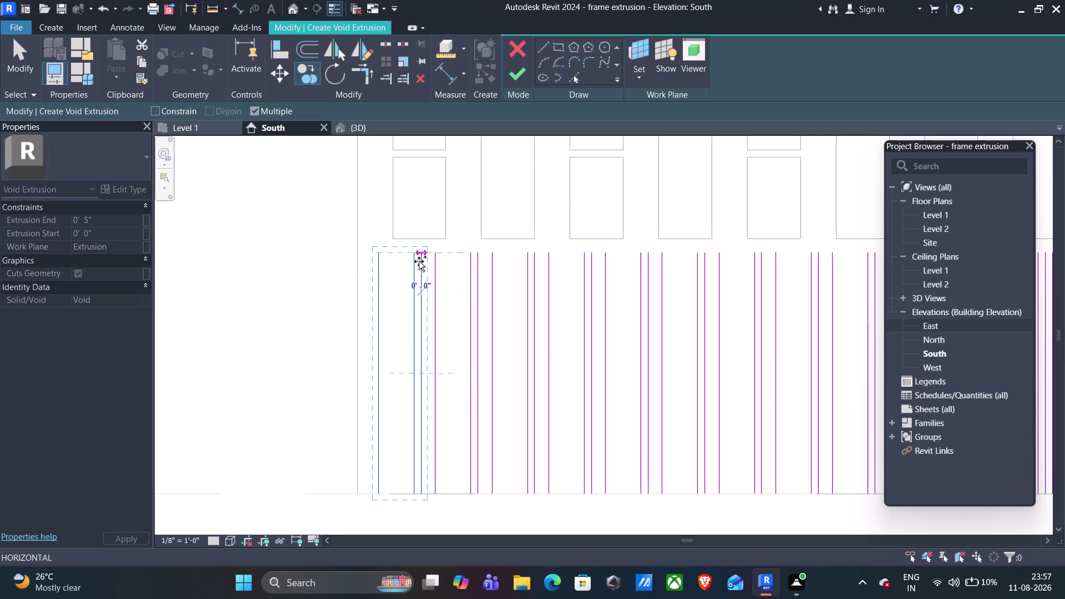
scroll(down, 3)
End copying, window-select all 40 frame lines, and move them 7½ inches right.
key(Escape)
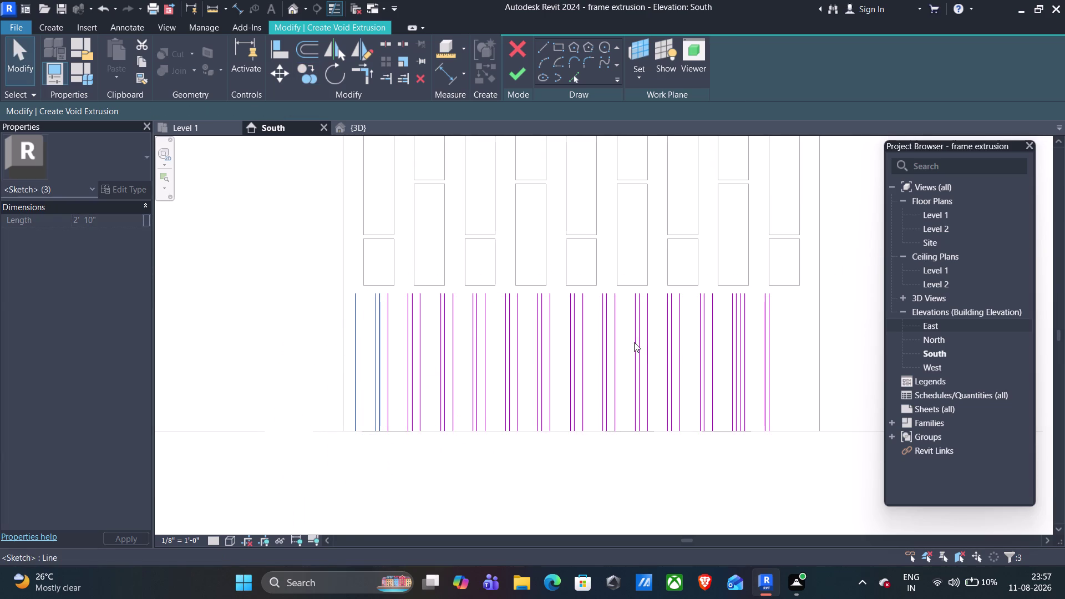
key(Escape)
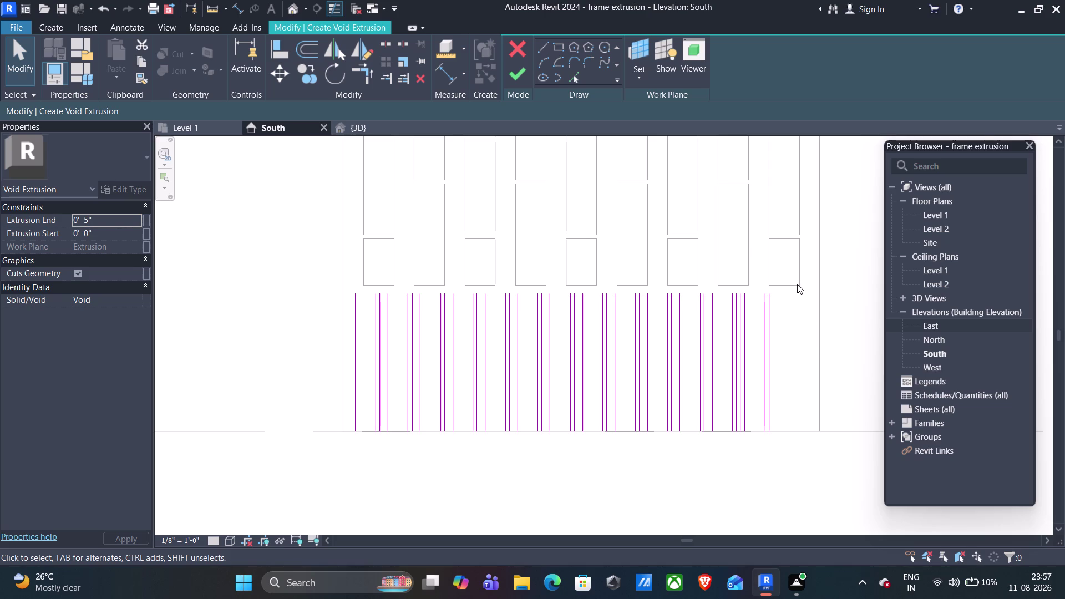
drag(784, 294, 422, 398)
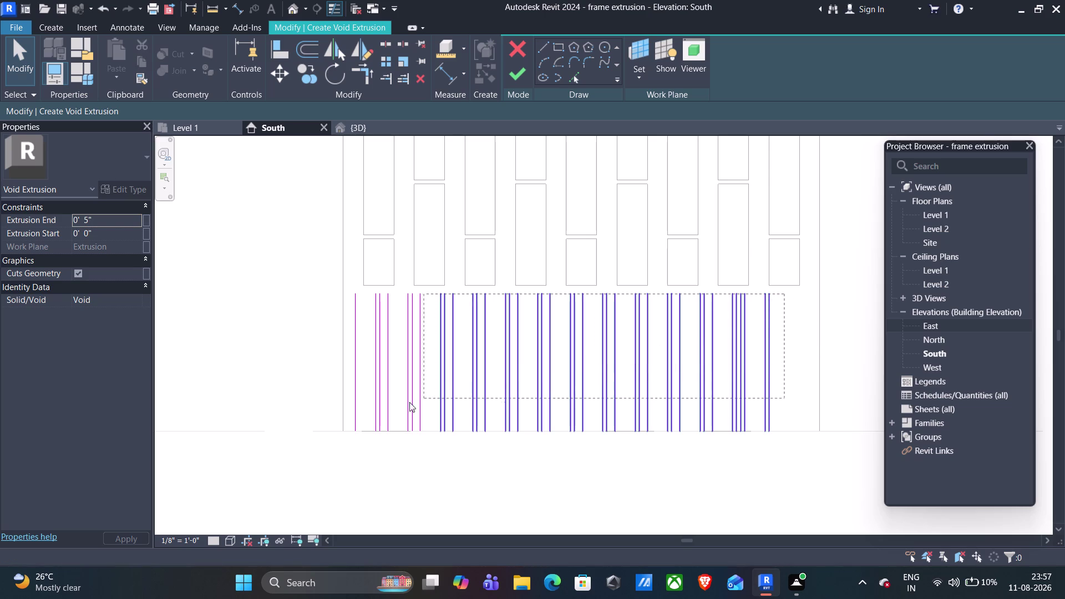
drag(423, 399, 335, 435)
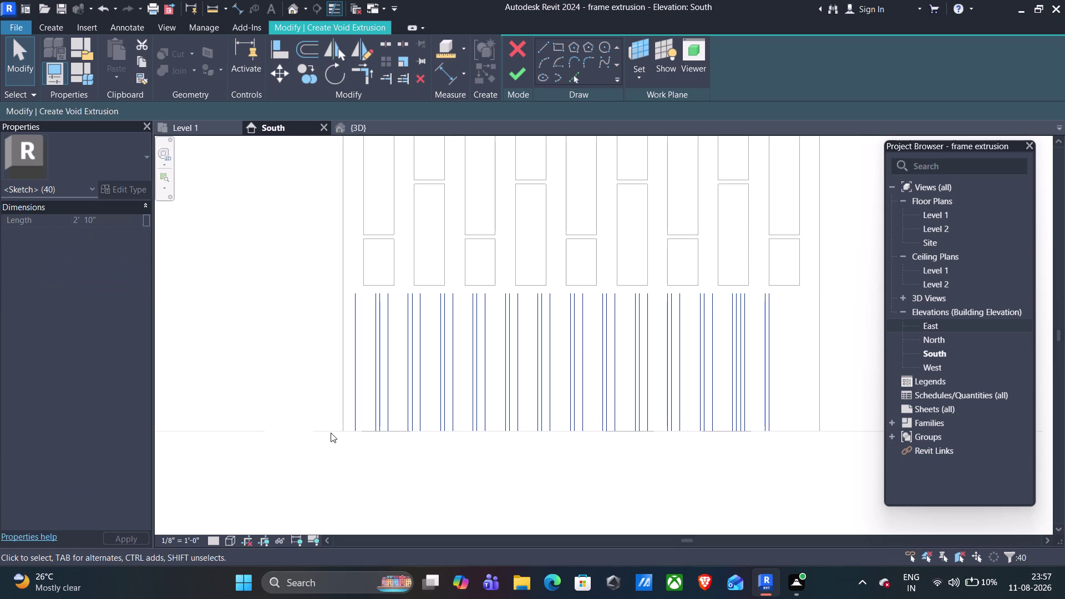
click(280, 77)
scroll(up, 3)
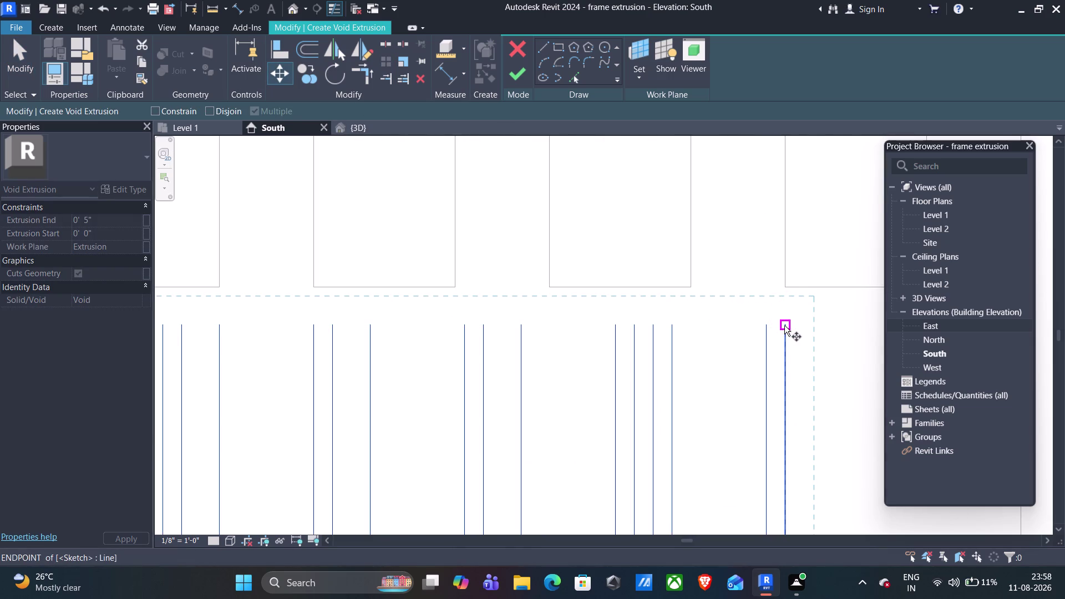
click(784, 325)
middle_drag(848, 318, 602, 331)
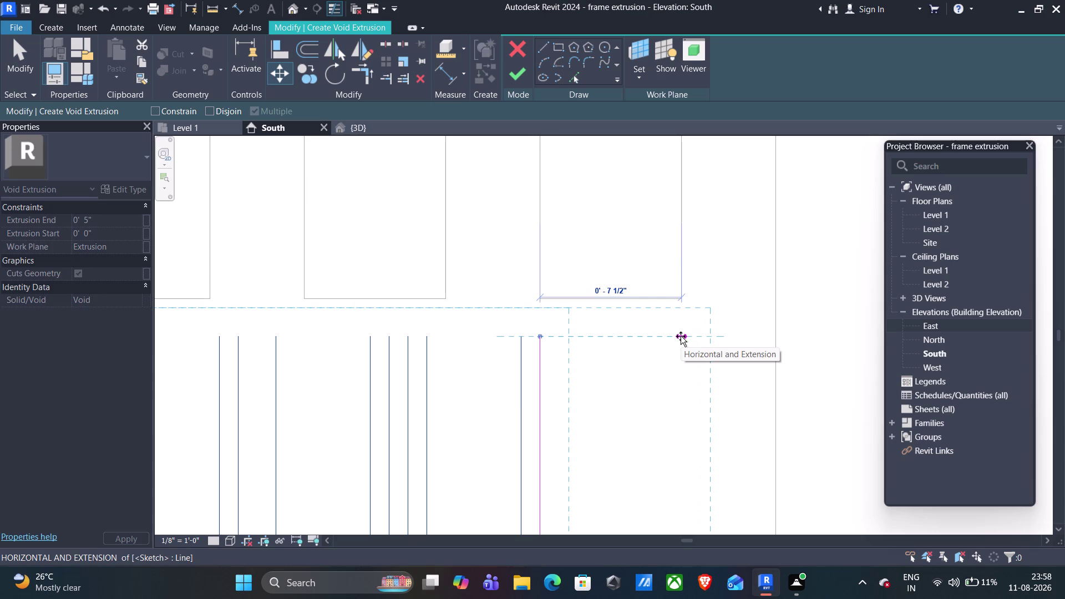
click(681, 336)
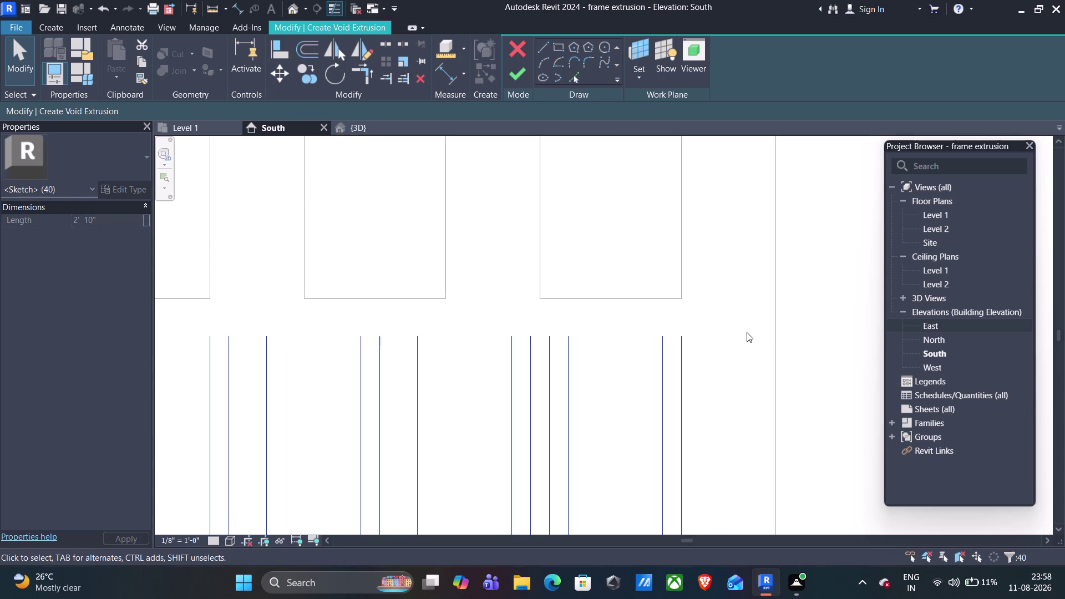
key(Escape)
scroll(down, 3)
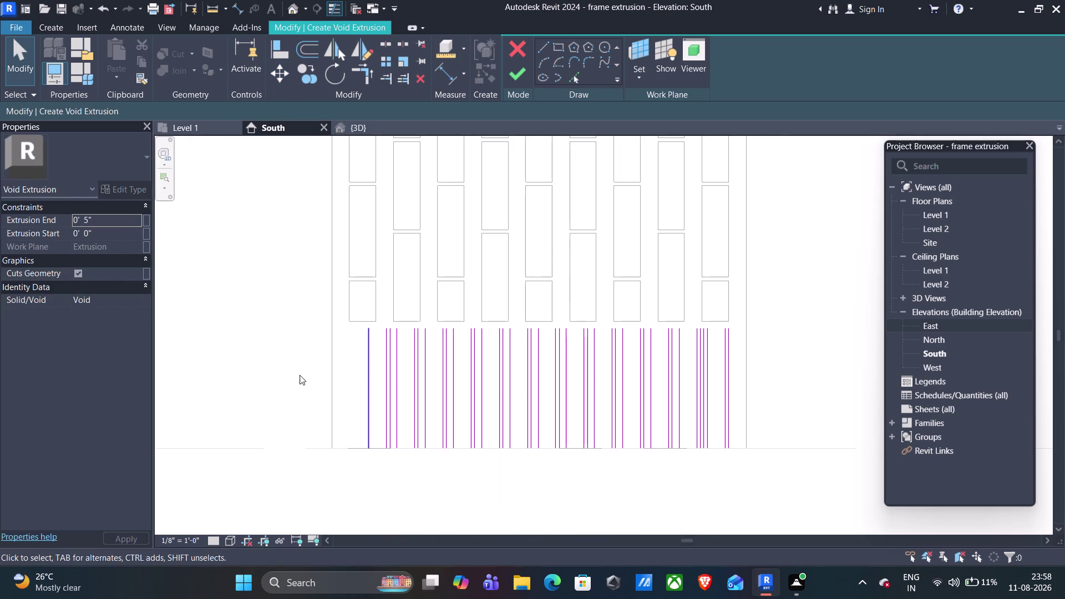
scroll(up, 3)
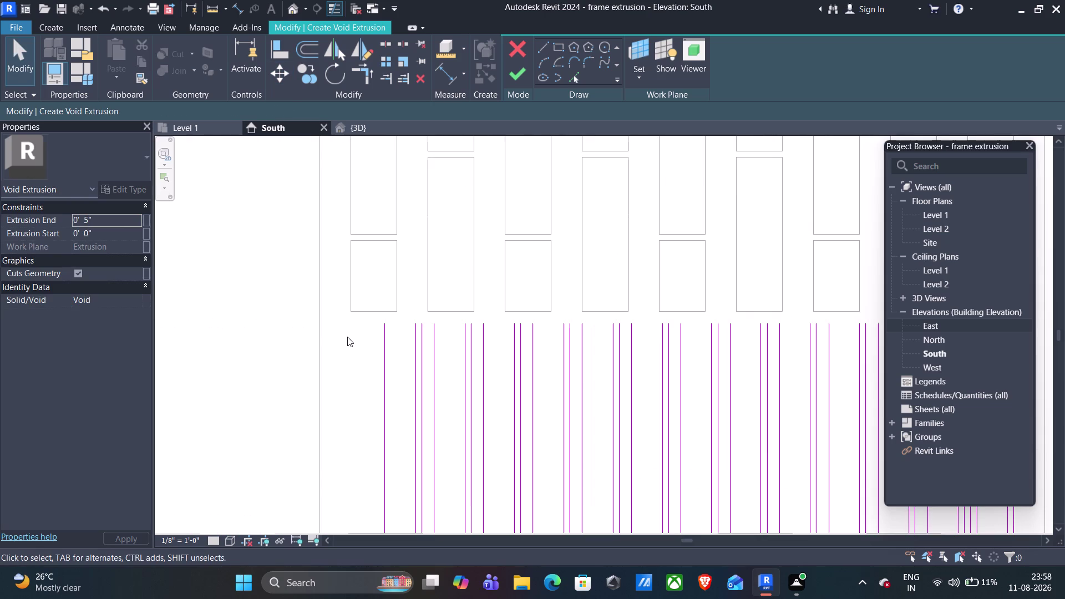
scroll(up, 3)
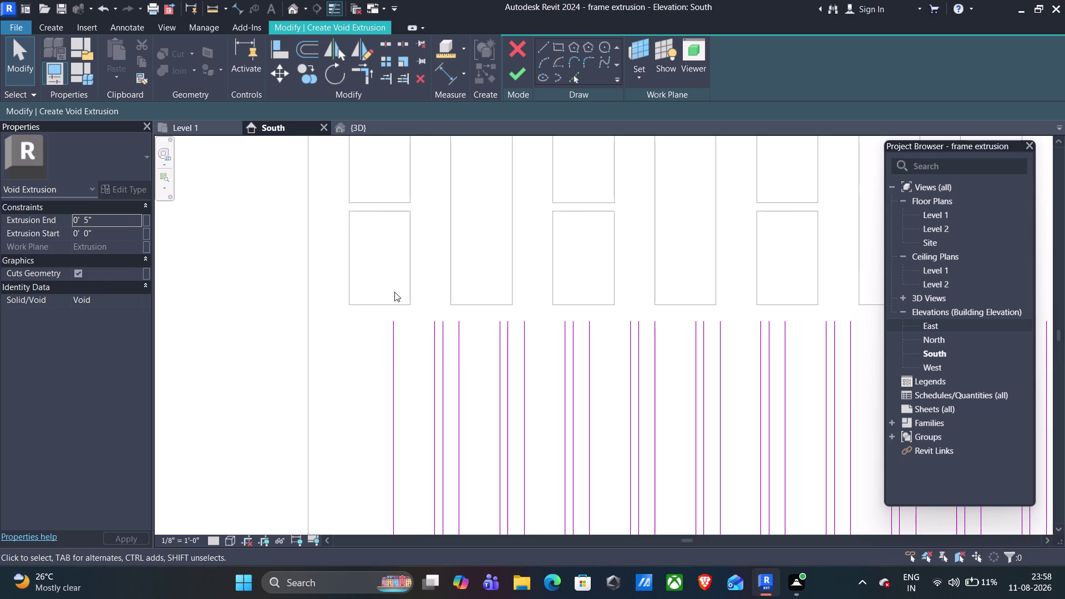
scroll(down, 3)
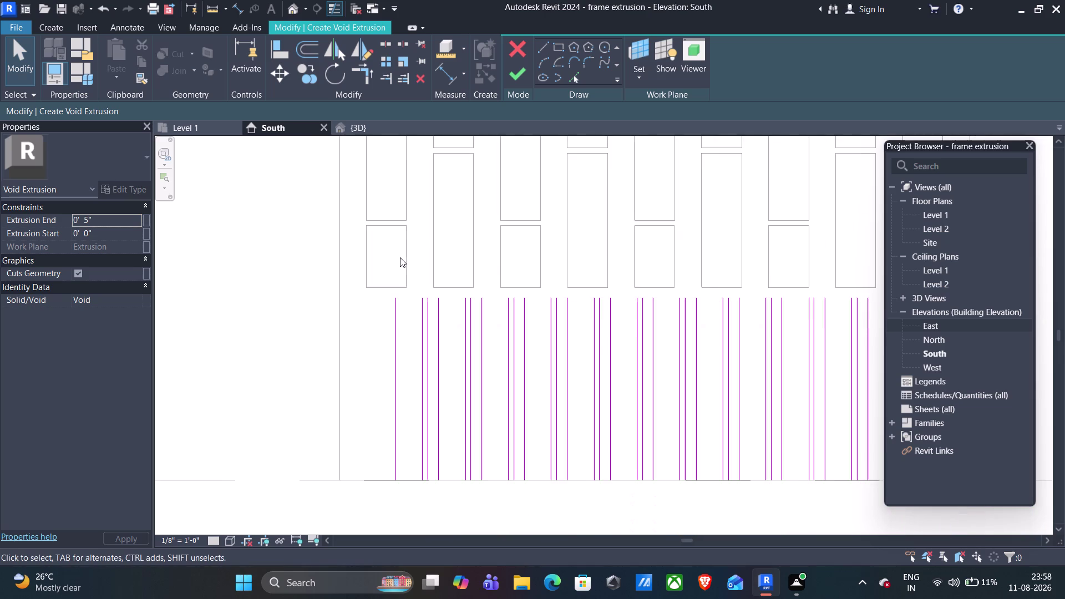
scroll(down, 3)
scroll(down, 3)
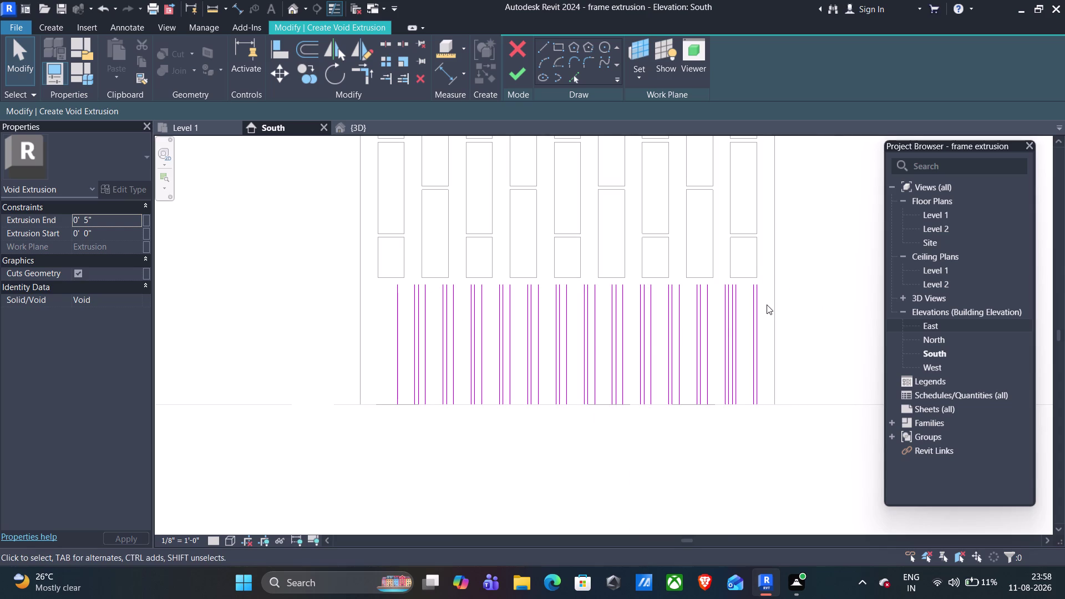
key(ctrl+z)
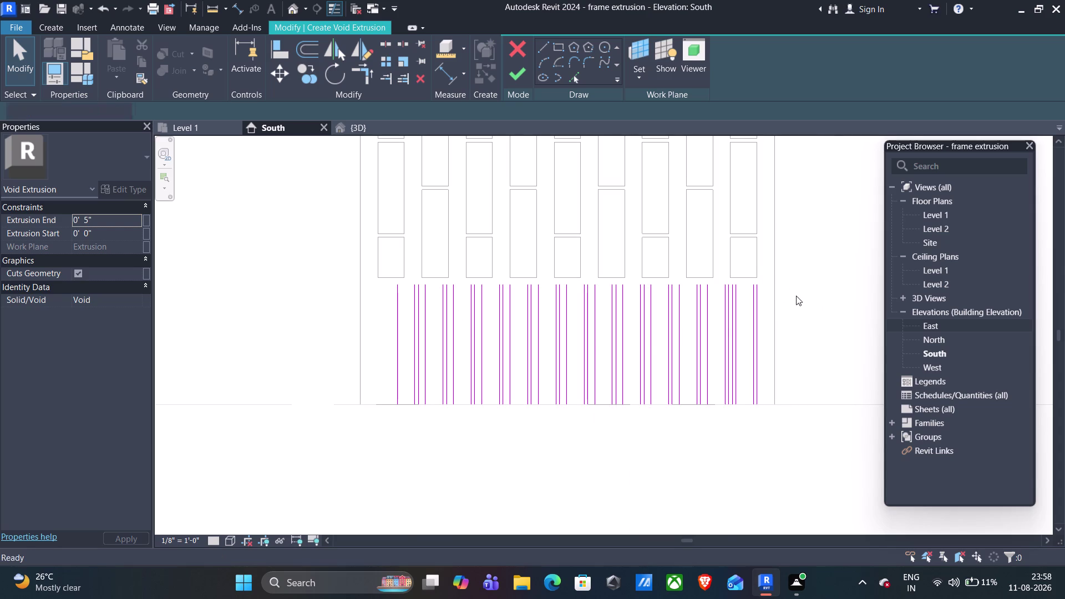
scroll(down, 3)
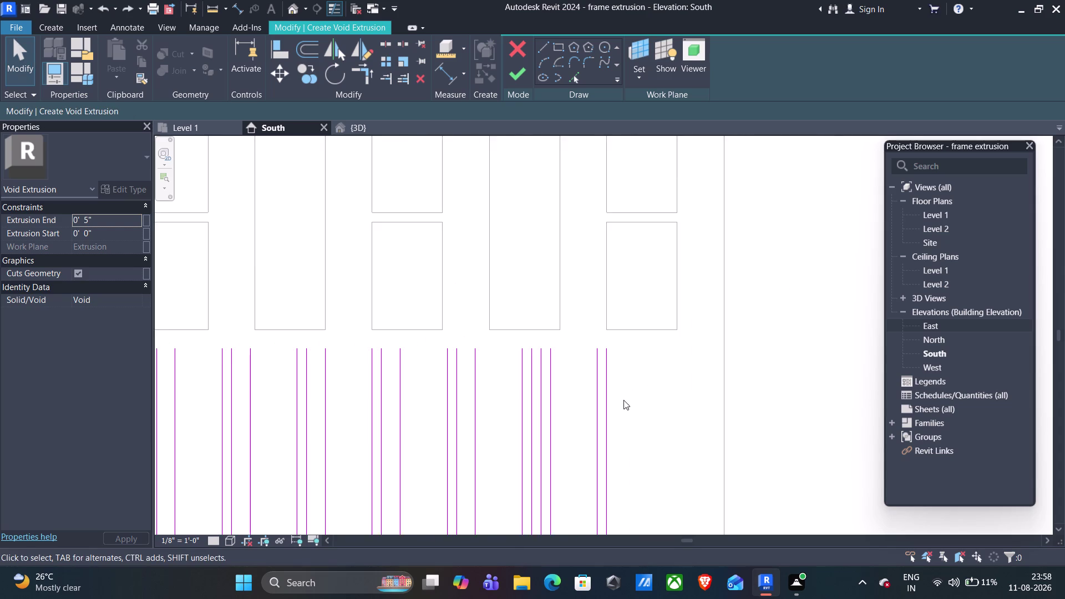
scroll(down, 3)
middle_drag(649, 394, 727, 277)
scroll(down, 3)
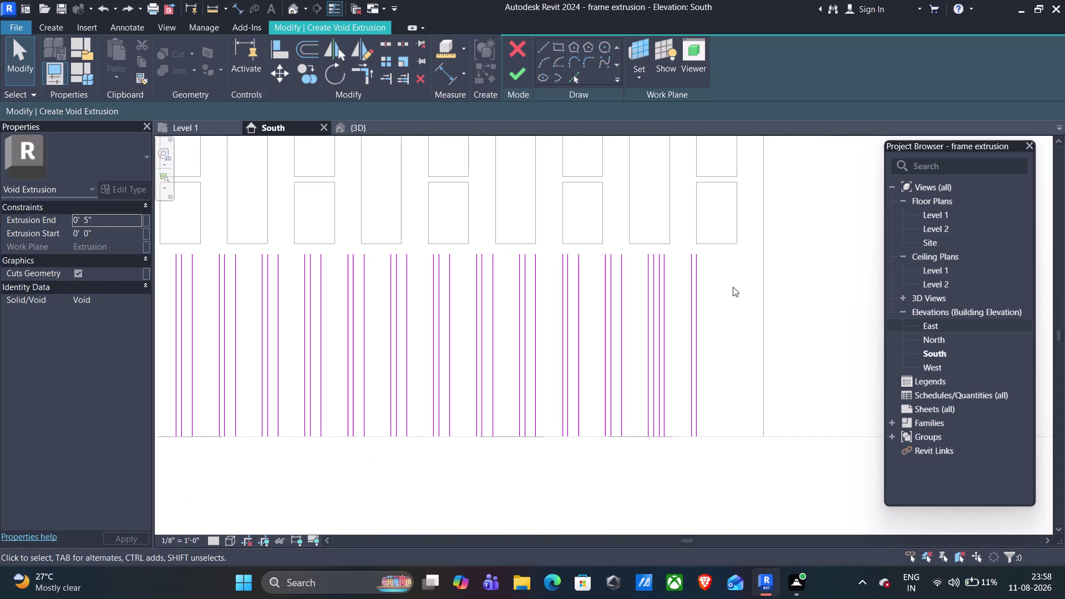
scroll(down, 3)
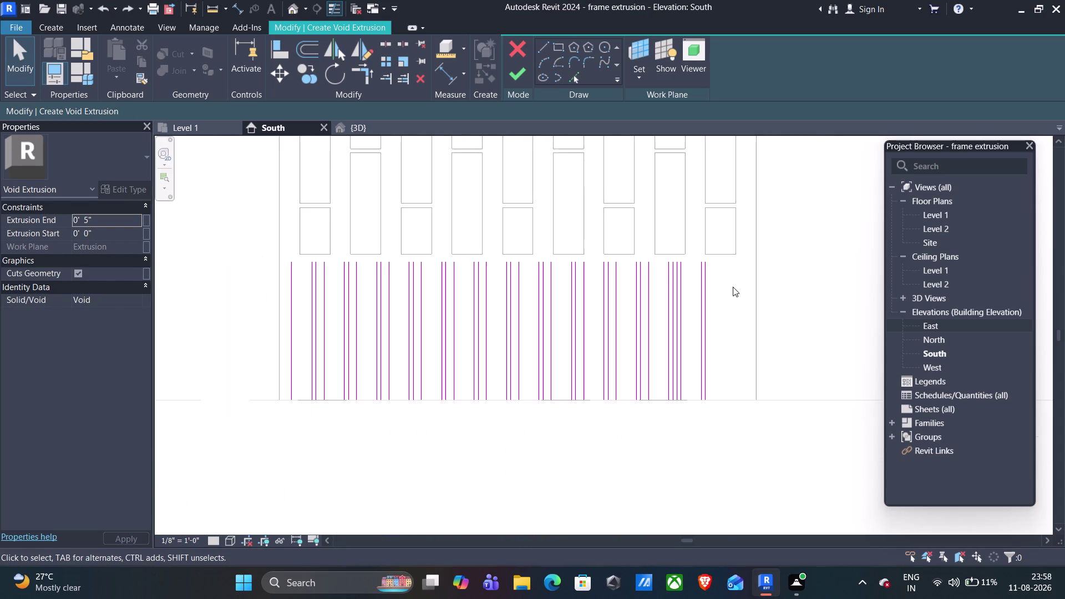